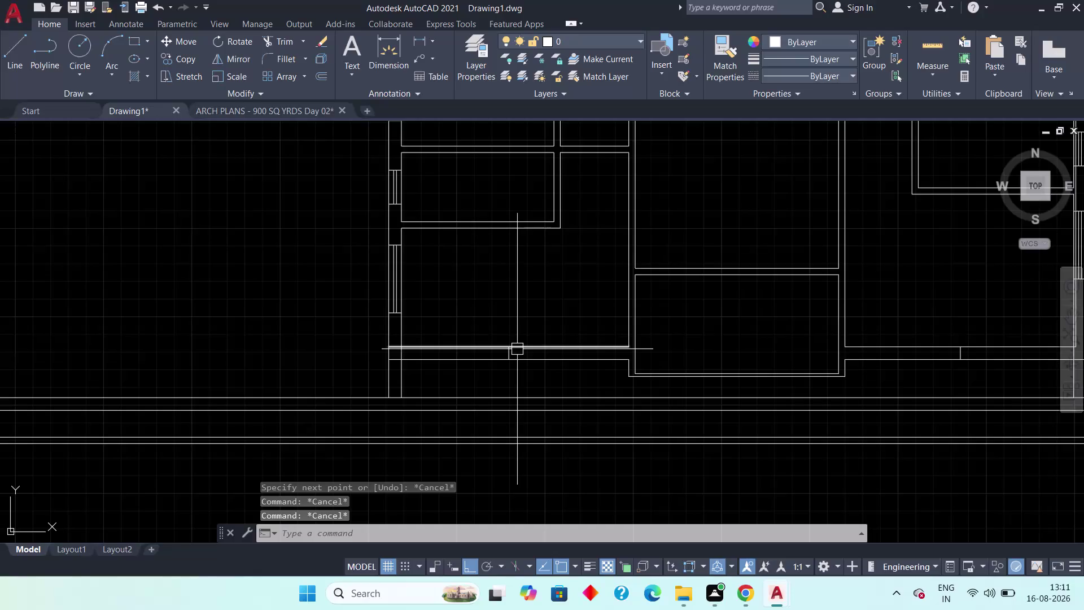
Offset the first door jamb line by 2' to make a parallel jamb.
text(off)
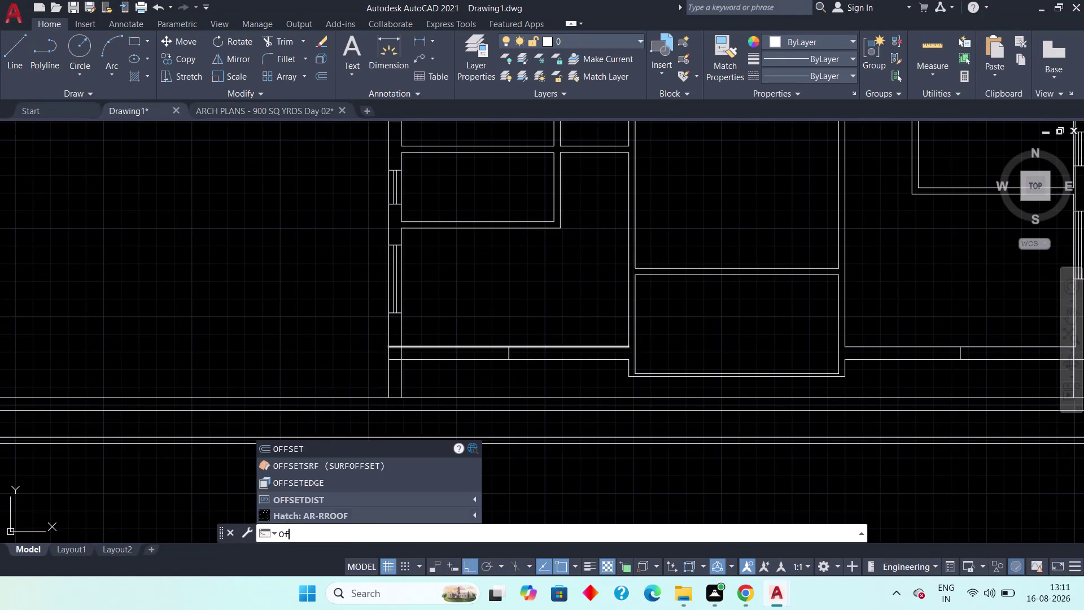
key(space)
text(2')
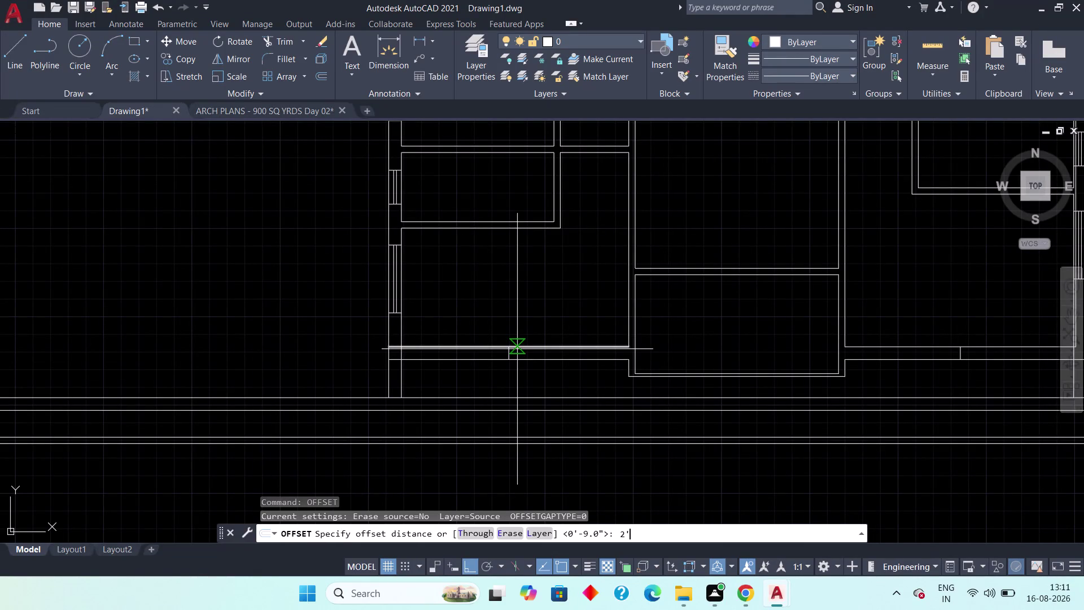
key(space)
scroll(up, 3)
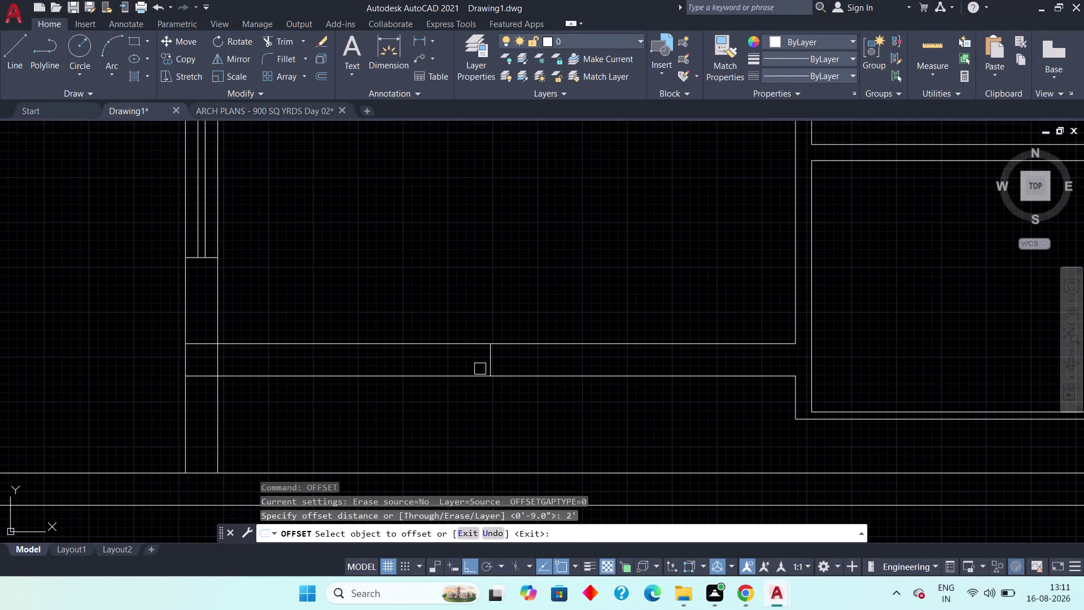
drag(492, 362, 498, 362)
drag(543, 351, 534, 353)
drag(485, 360, 468, 359)
click(435, 360)
scroll(down, 3)
scroll(up, 3)
drag(796, 363, 801, 362)
click(825, 356)
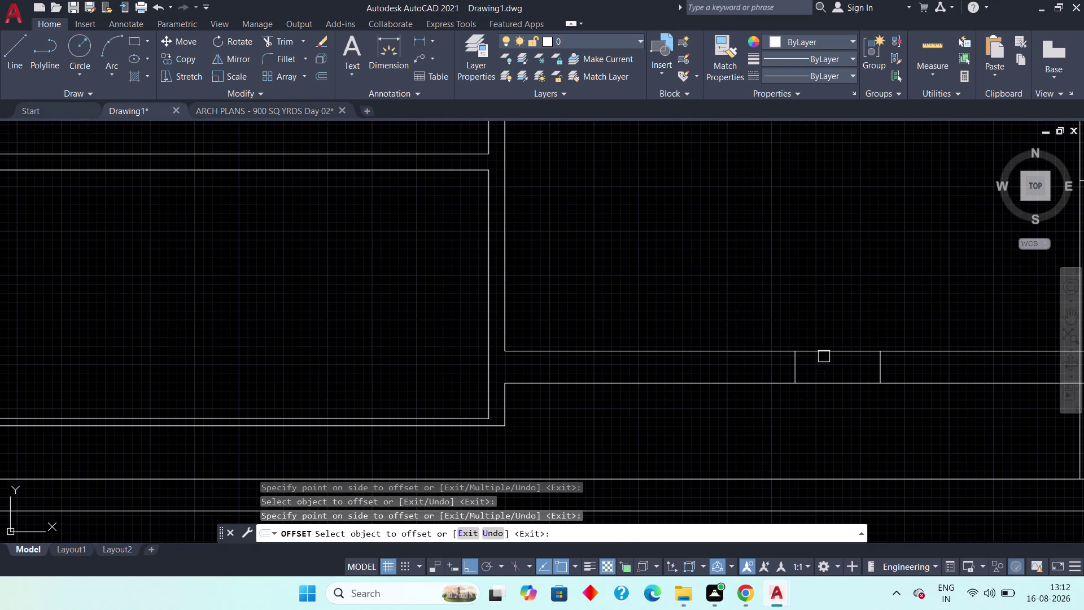
Offset the jamb line at the opening near the upper wall by 2'.
drag(794, 369, 780, 368)
drag(765, 369, 758, 373)
scroll(down, 3)
middle_drag(739, 330, 729, 500)
scroll(down, 3)
scroll(up, 3)
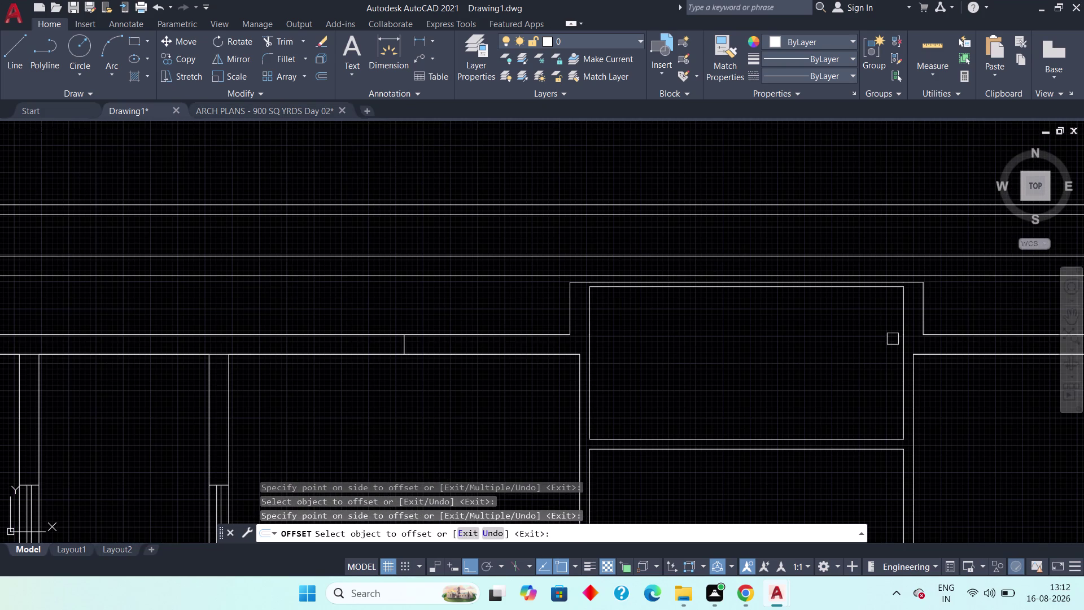
middle_drag(840, 366, 476, 353)
scroll(up, 3)
click(749, 329)
click(772, 328)
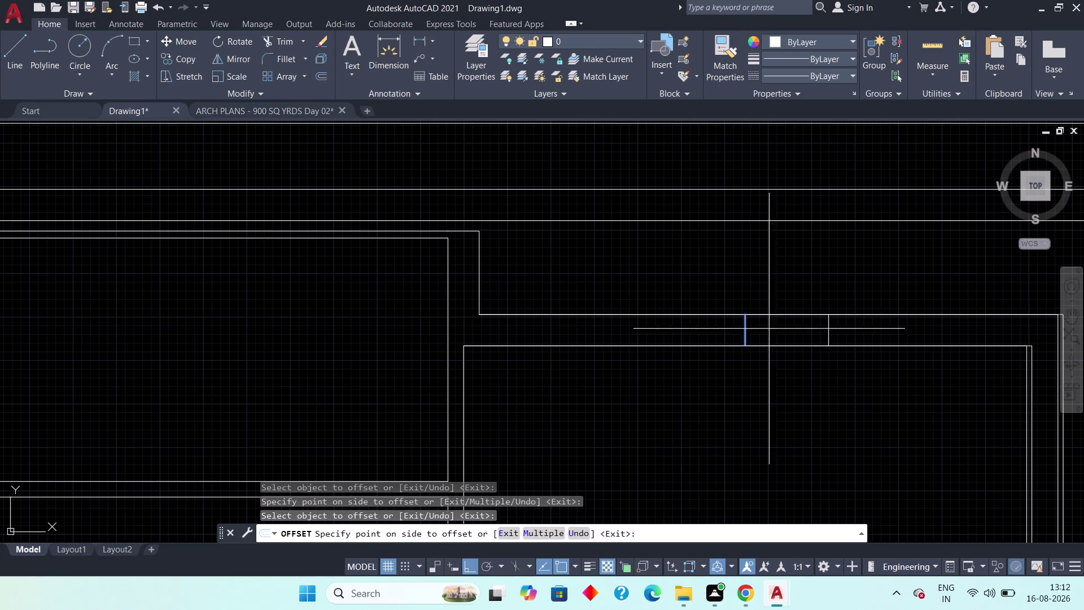
drag(745, 334, 723, 331)
click(697, 335)
Offset the jamb line at the next door opening by 2'.
scroll(down, 3)
middle_drag(481, 348, 613, 366)
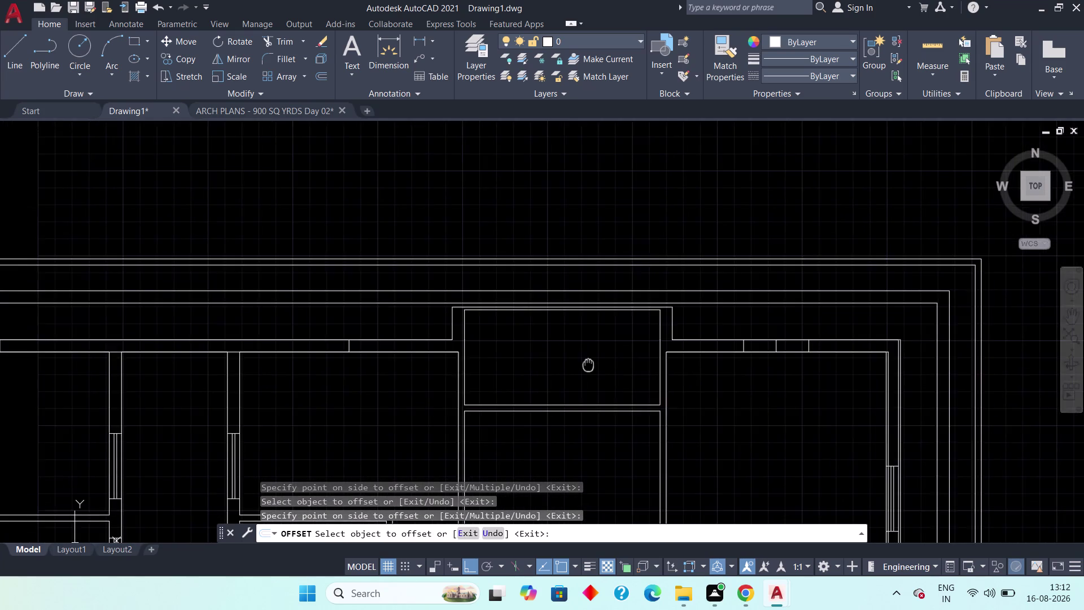
middle_drag(612, 365, 625, 364)
scroll(up, 3)
drag(375, 339, 413, 338)
drag(443, 337, 433, 341)
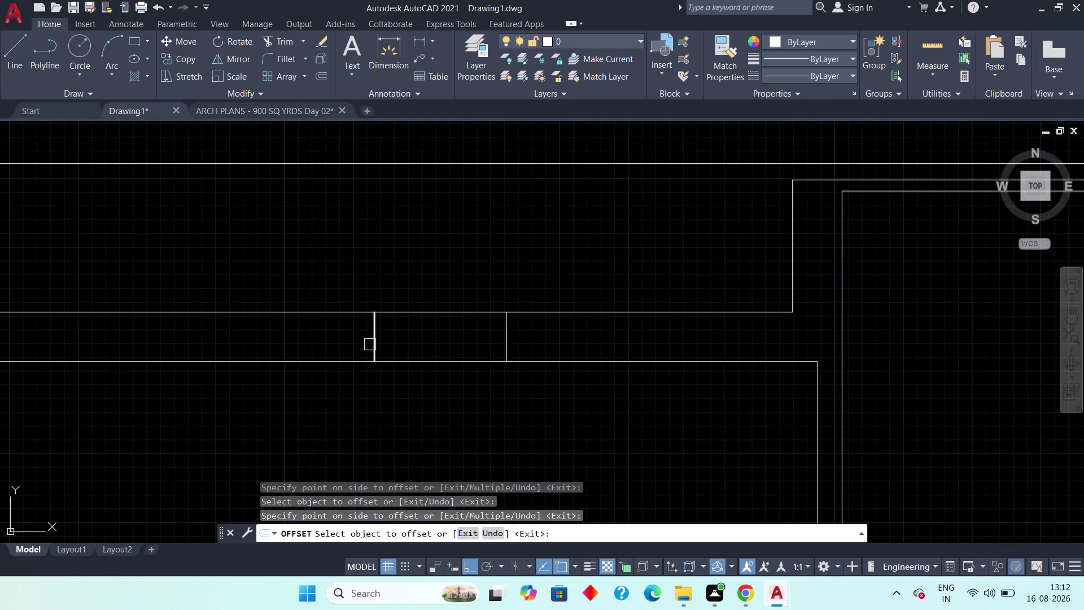
drag(369, 344, 359, 341)
drag(334, 338, 329, 339)
scroll(down, 3)
middle_drag(272, 377, 784, 386)
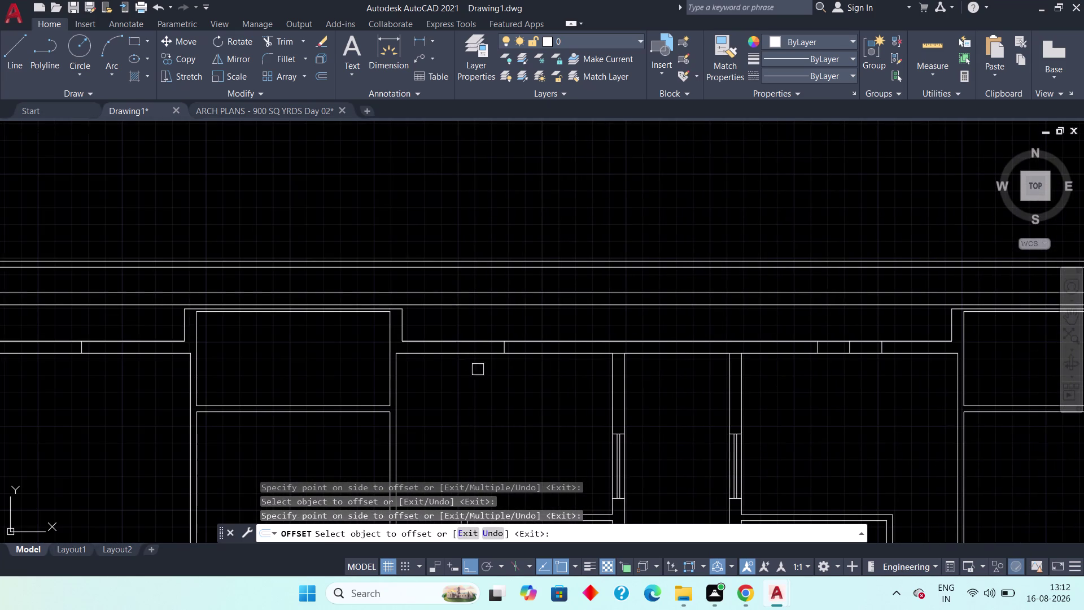
scroll(up, 3)
drag(497, 334, 513, 334)
click(549, 334)
click(495, 340)
drag(468, 338, 462, 341)
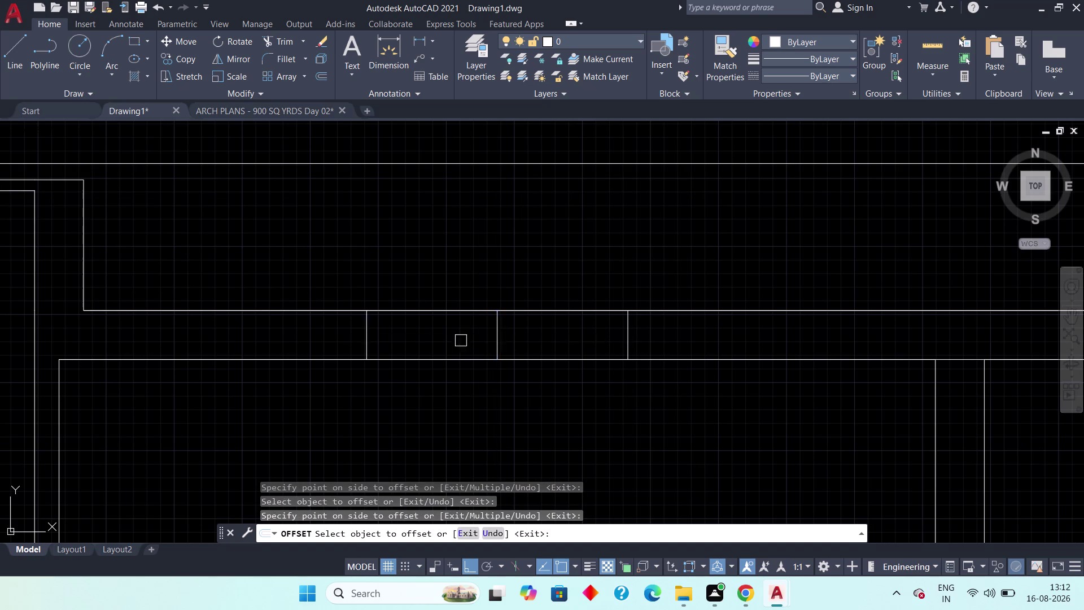
Offset the last opening's jamb line 2' to its right and end the command.
scroll(down, 3)
middle_drag(410, 392, 683, 401)
scroll(up, 3)
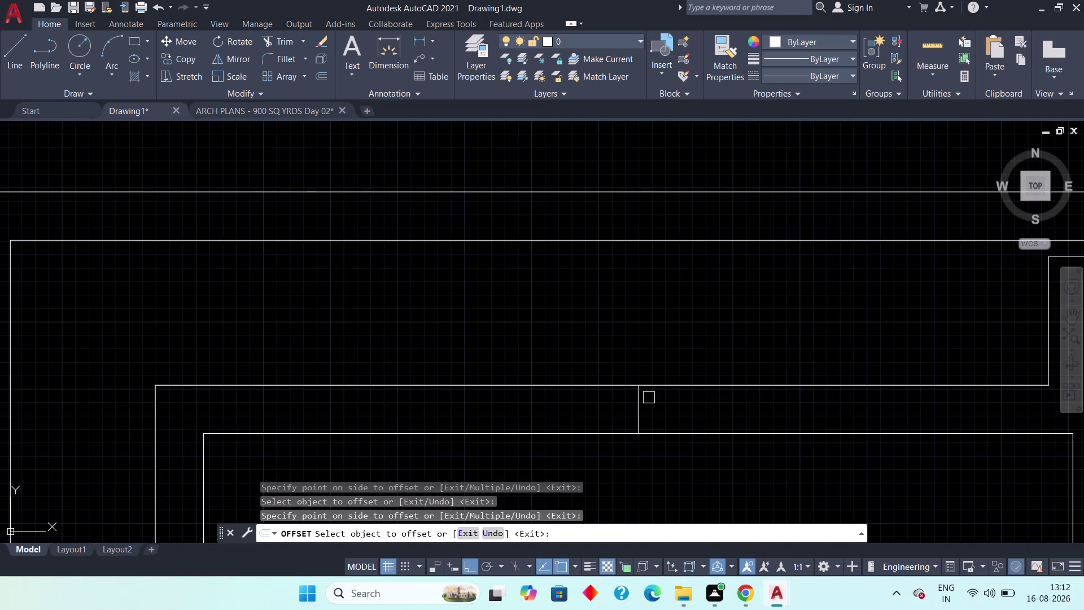
drag(644, 410, 654, 409)
click(715, 409)
click(623, 415)
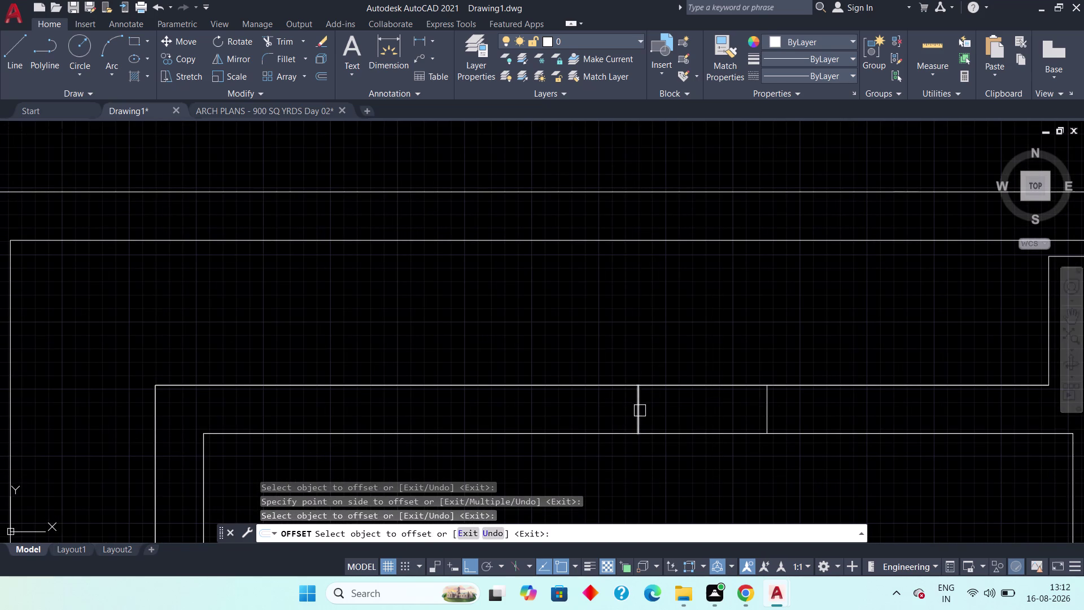
click(640, 411)
click(592, 409)
key(Escape)
Erase the stray jamb lines at the first two door openings.
key(Escape)
click(636, 411)
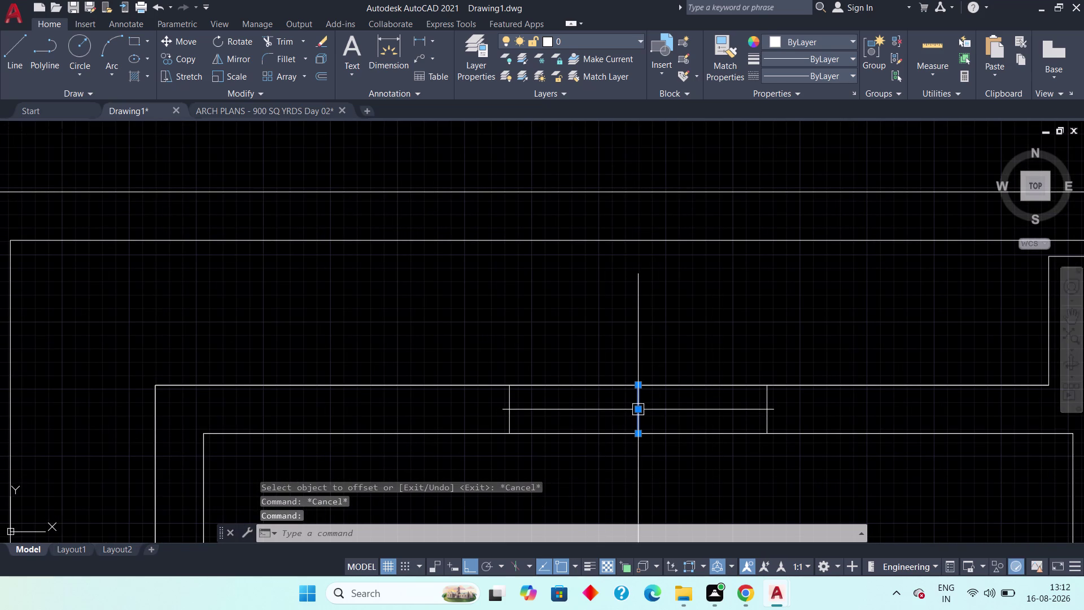
key(Delete)
scroll(down, 3)
middle_drag(737, 442, 459, 399)
scroll(up, 3)
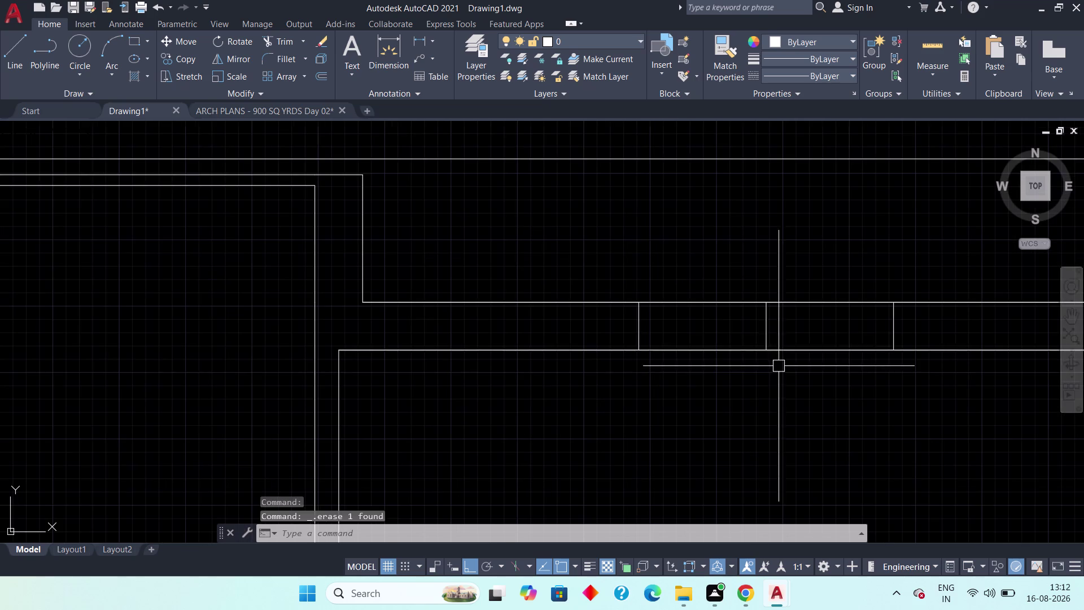
click(765, 333)
key(Delete)
Erase the extra jamb lines at the next two openings.
scroll(down, 3)
middle_drag(793, 382, 369, 333)
scroll(up, 3)
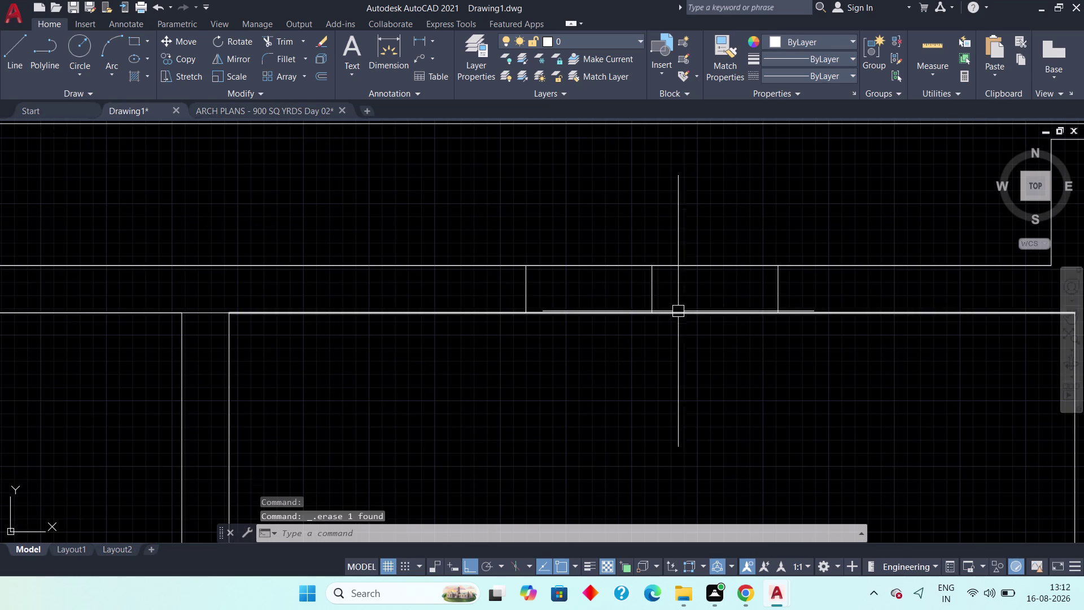
click(655, 295)
key(Delete)
scroll(down, 3)
middle_drag(722, 362, 313, 289)
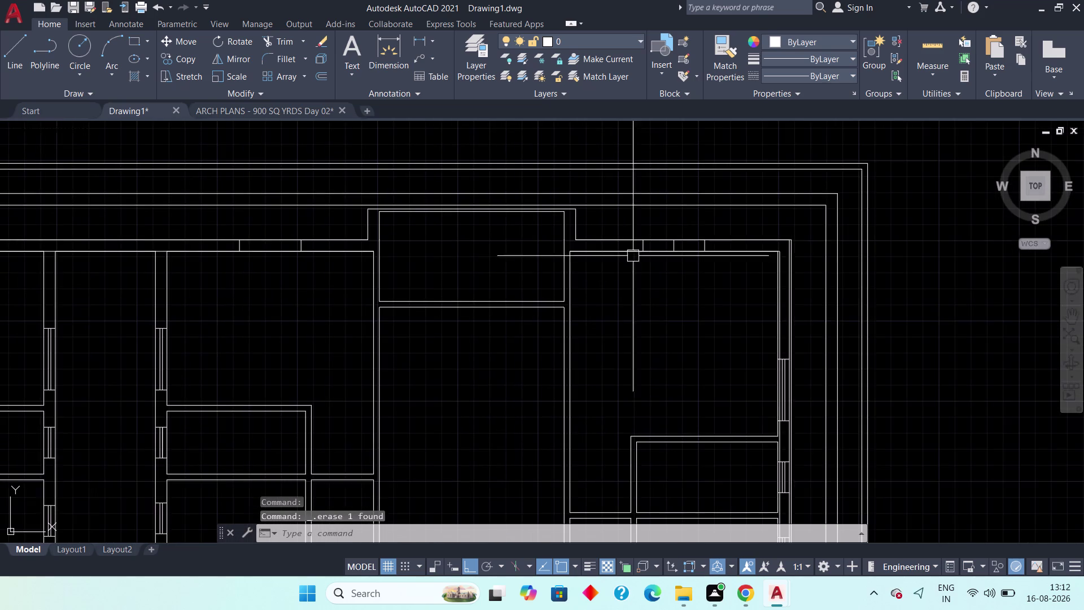
scroll(up, 3)
click(650, 277)
key(Delete)
Erase the extra jamb line at the lower door opening.
scroll(down, 3)
middle_drag(687, 323, 573, 151)
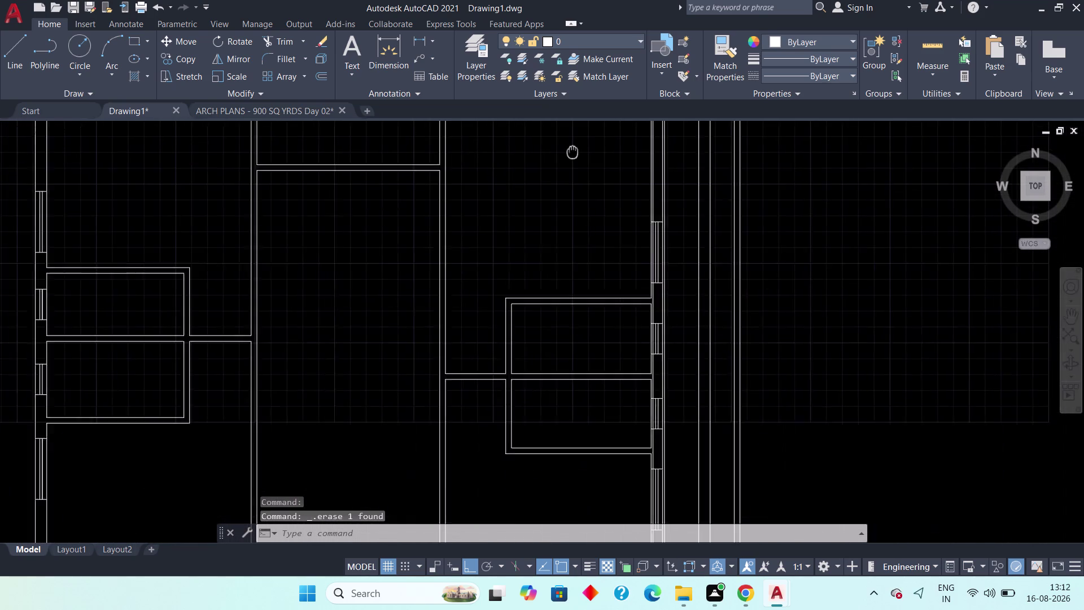
middle_drag(573, 151, 564, 117)
scroll(down, 3)
middle_drag(607, 347, 582, 179)
middle_drag(590, 401, 594, 154)
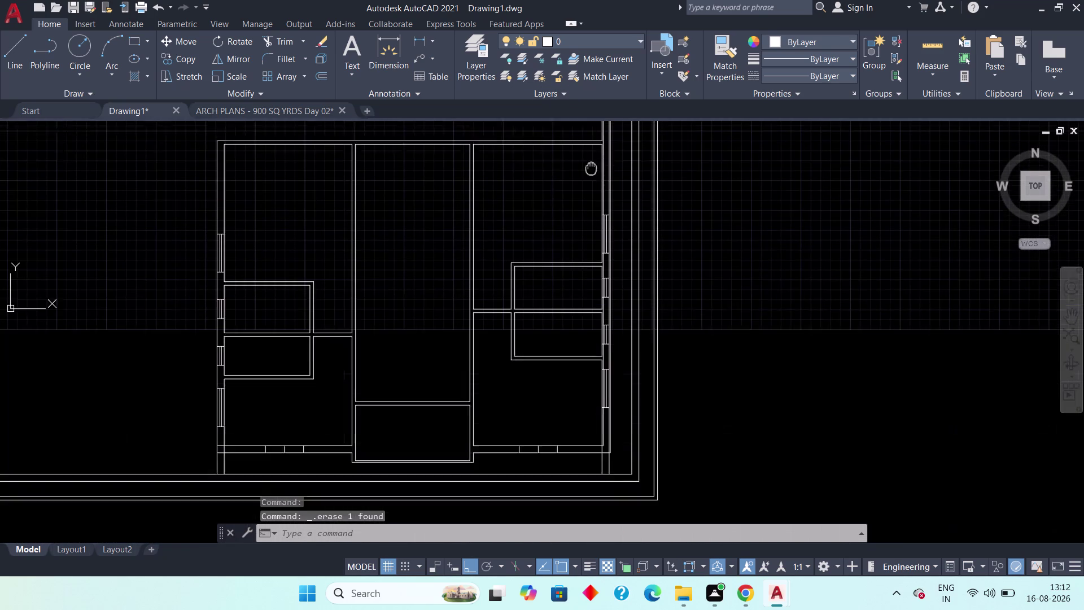
middle_drag(593, 155, 592, 134)
scroll(up, 3)
middle_drag(543, 376, 545, 295)
scroll(up, 3)
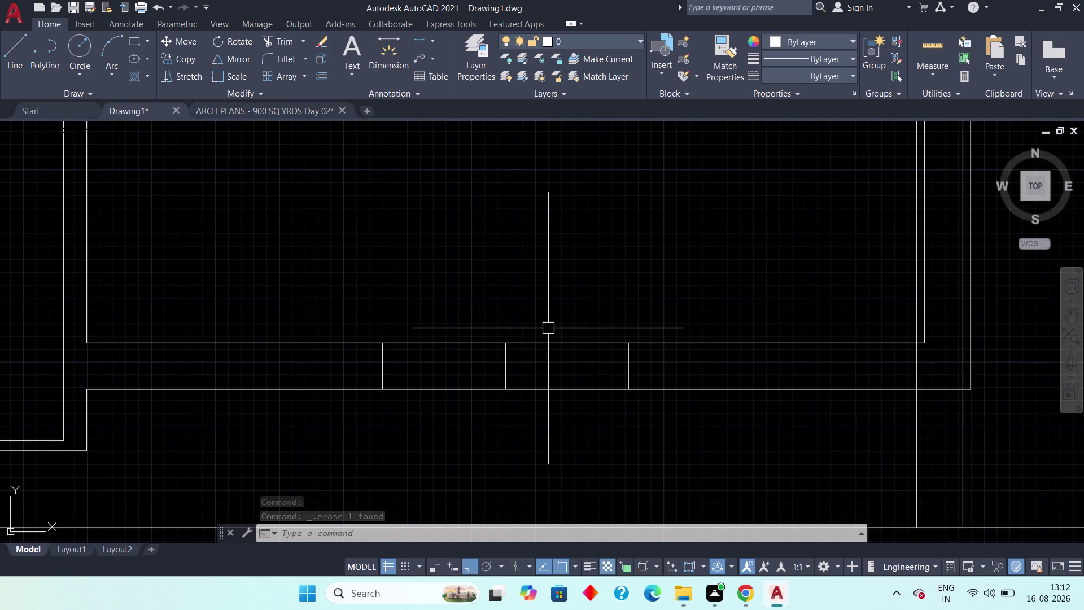
click(503, 379)
key(Delete)
Erase the extra jamb line on the lower wall, then view the whole floor plan.
scroll(down, 3)
middle_drag(479, 343, 791, 331)
scroll(up, 3)
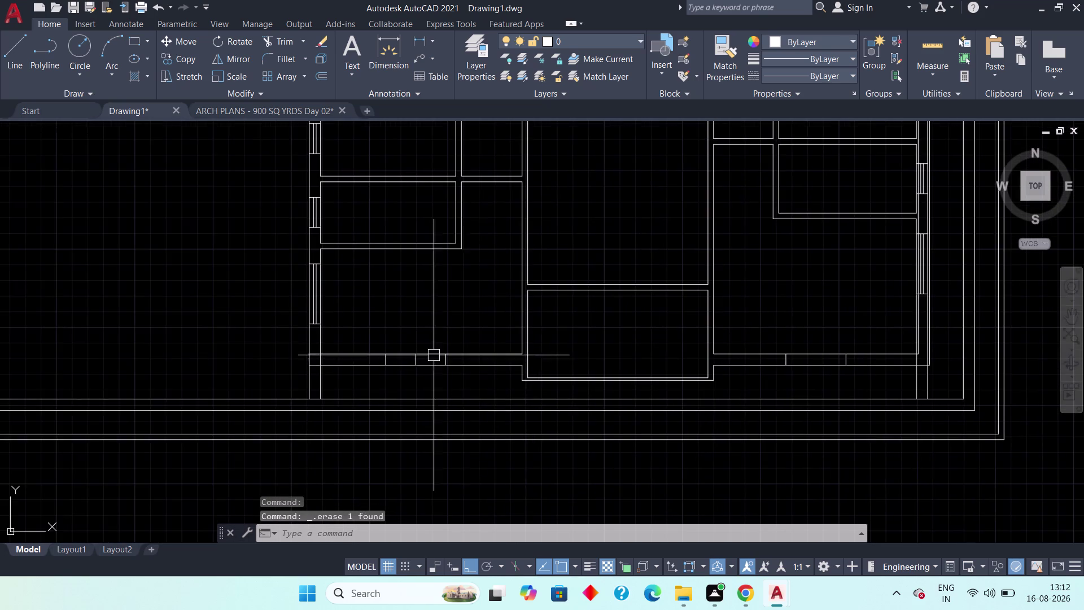
scroll(up, 3)
click(385, 381)
key(Delete)
scroll(down, 3)
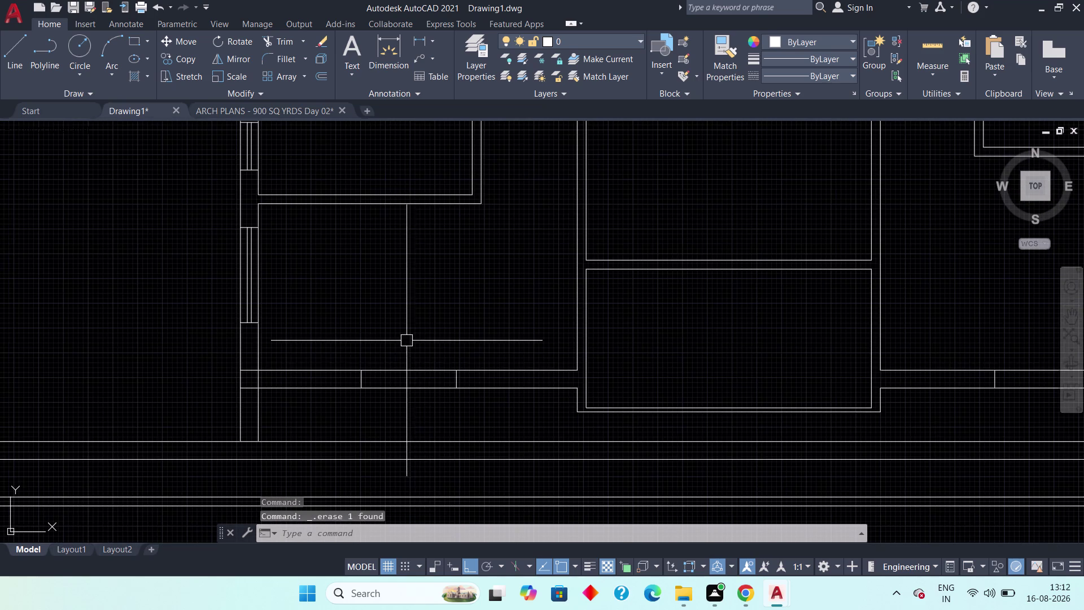
middle_drag(417, 344, 510, 348)
scroll(down, 3)
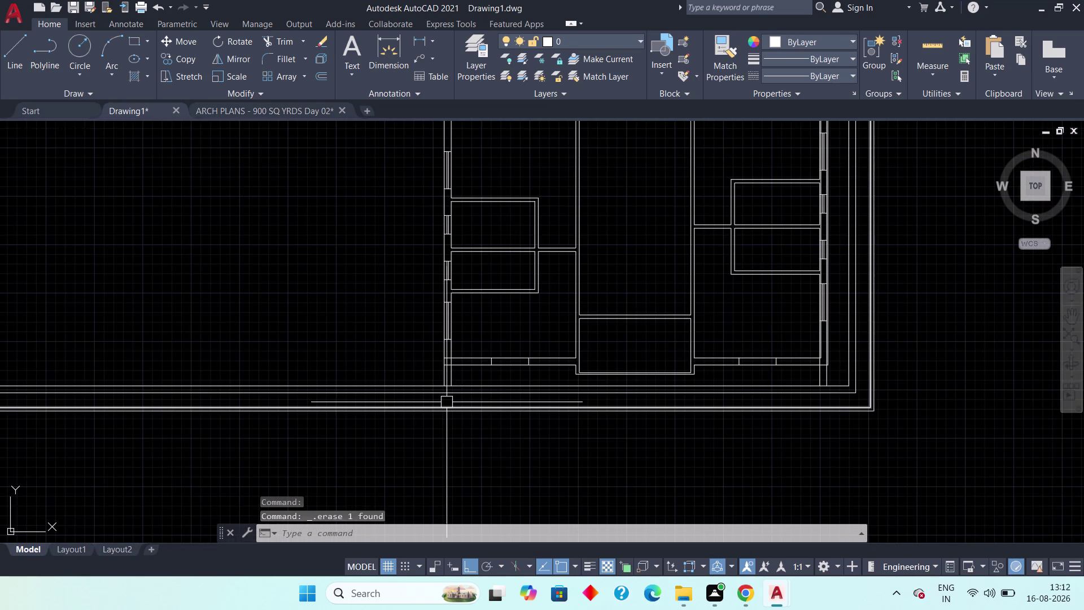
scroll(down, 3)
middle_drag(475, 314, 467, 432)
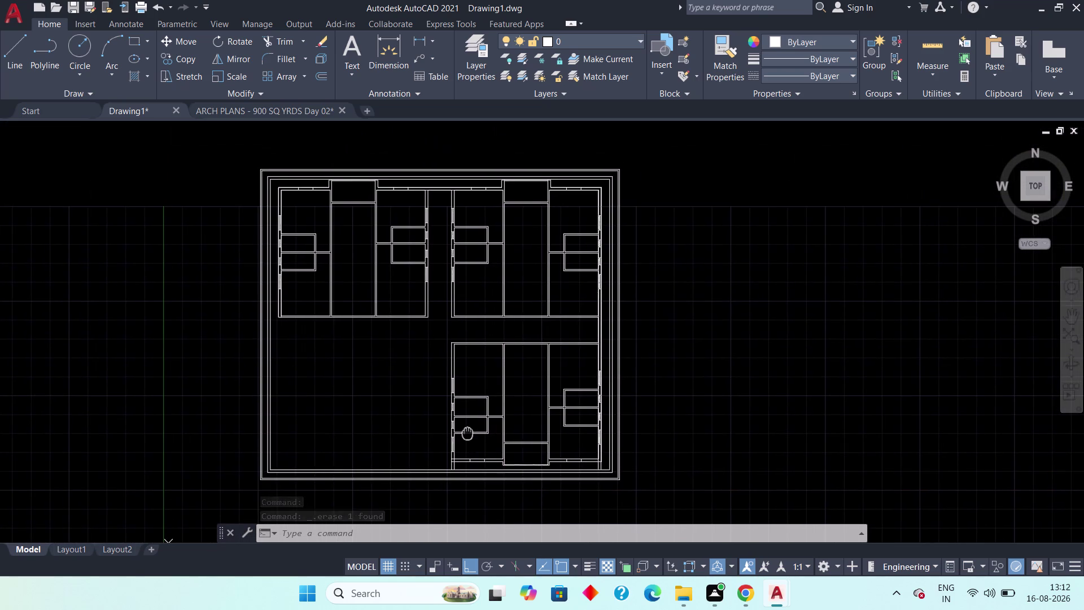
middle_drag(467, 432, 465, 432)
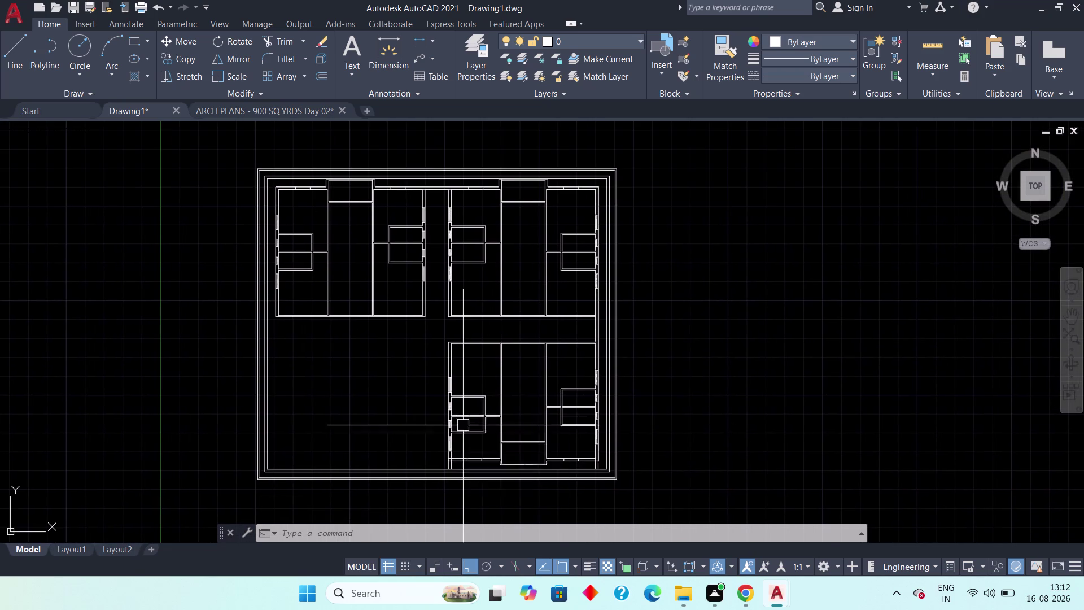
scroll(up, 3)
scroll(up, 3)
click(501, 475)
middle_drag(503, 465, 502, 450)
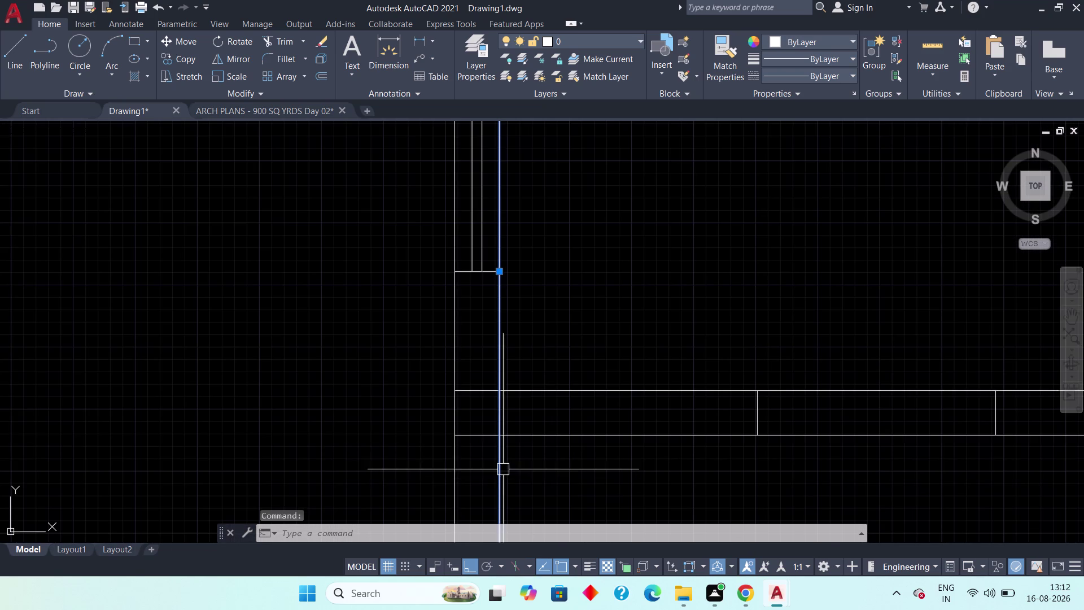
middle_drag(503, 450, 478, 322)
click(473, 429)
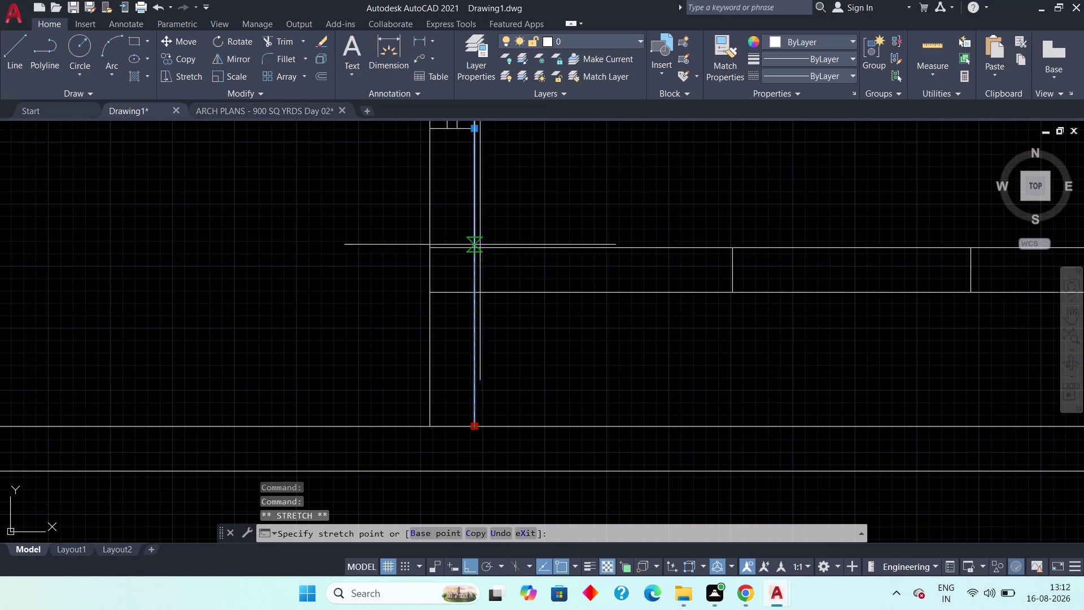
click(478, 241)
click(433, 356)
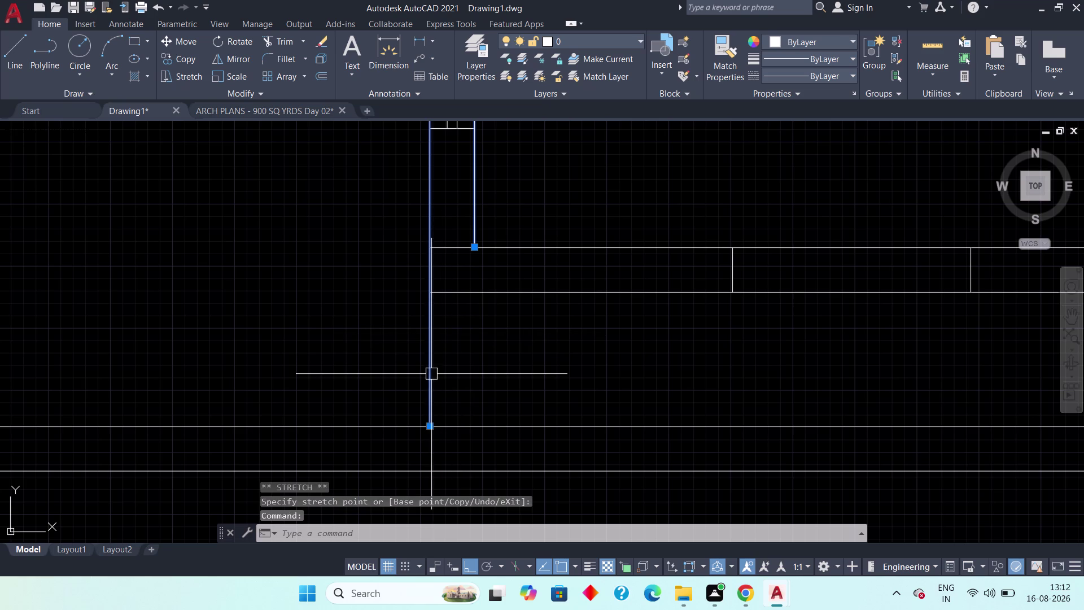
click(431, 427)
click(434, 290)
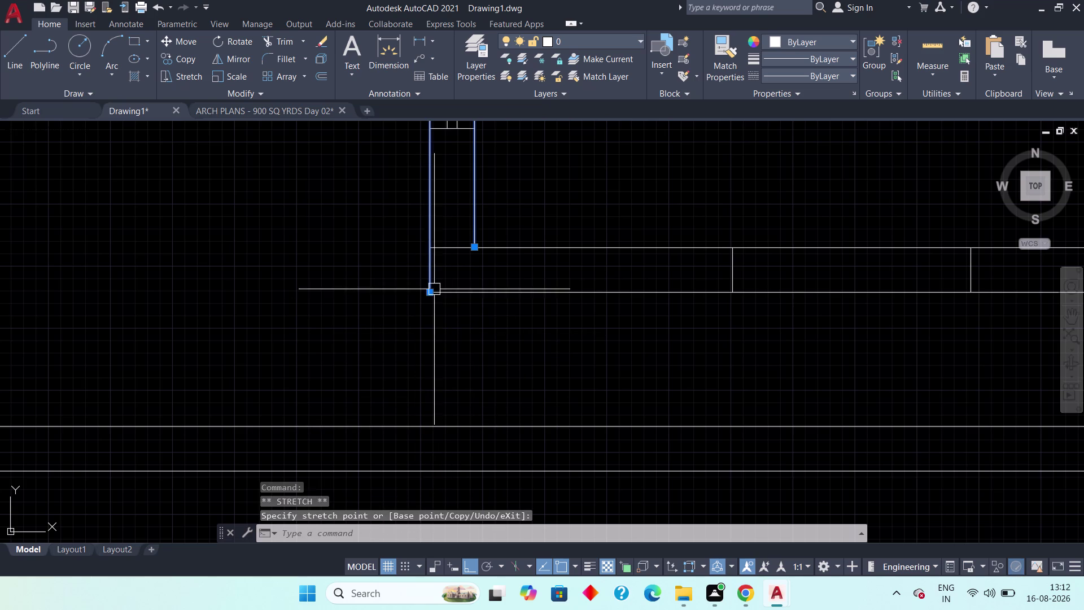
scroll(down, 3)
middle_drag(524, 326, 396, 320)
key(Escape)
scroll(down, 3)
key(Escape)
middle_drag(477, 317, 446, 315)
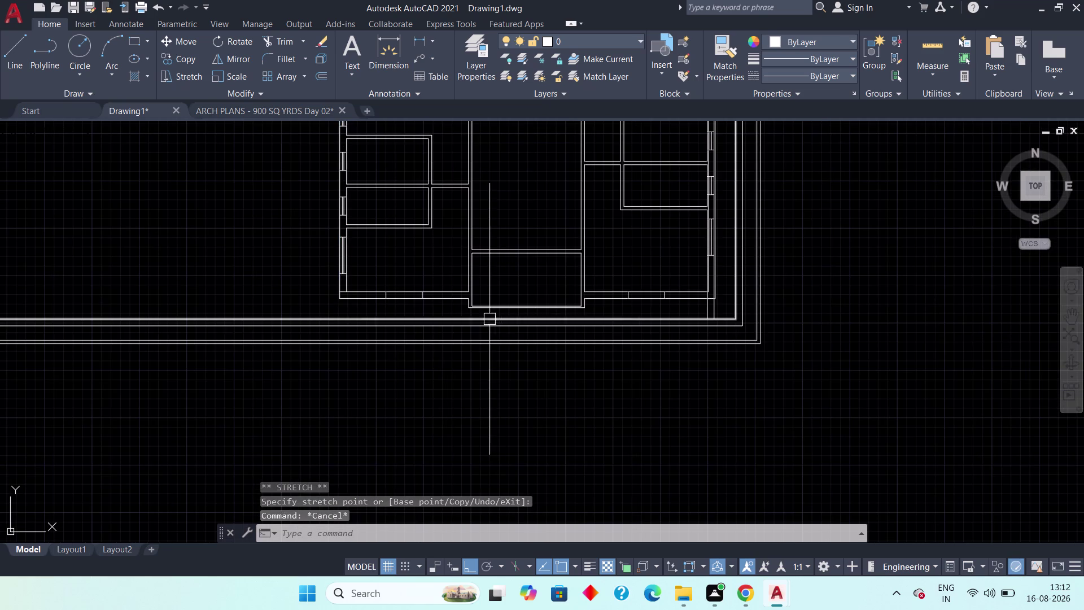
middle_drag(446, 316, 258, 287)
scroll(up, 3)
middle_drag(546, 297, 409, 304)
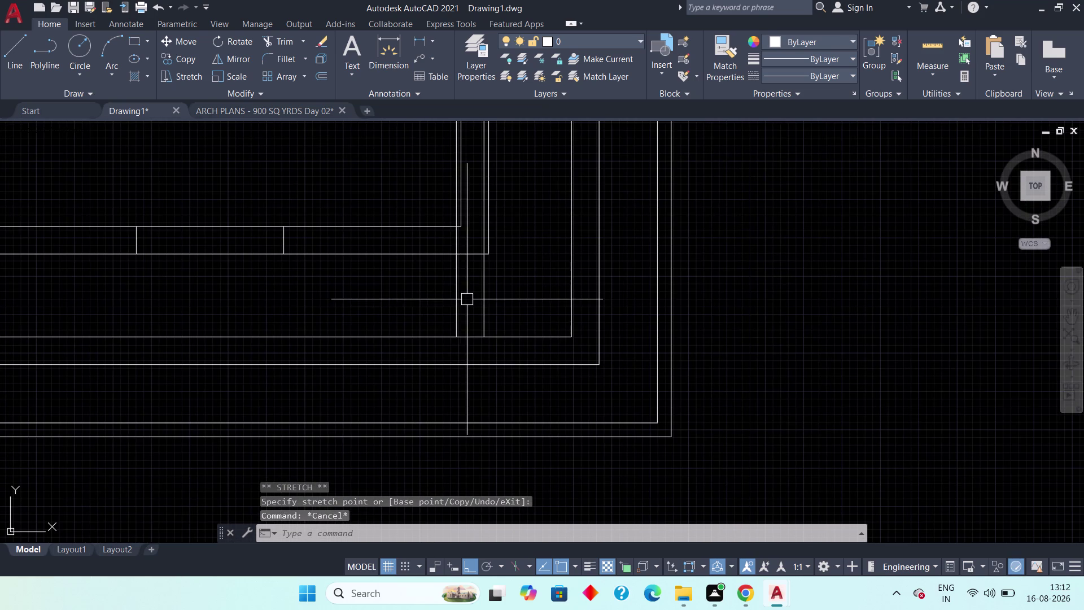
click(455, 302)
drag(456, 336, 453, 324)
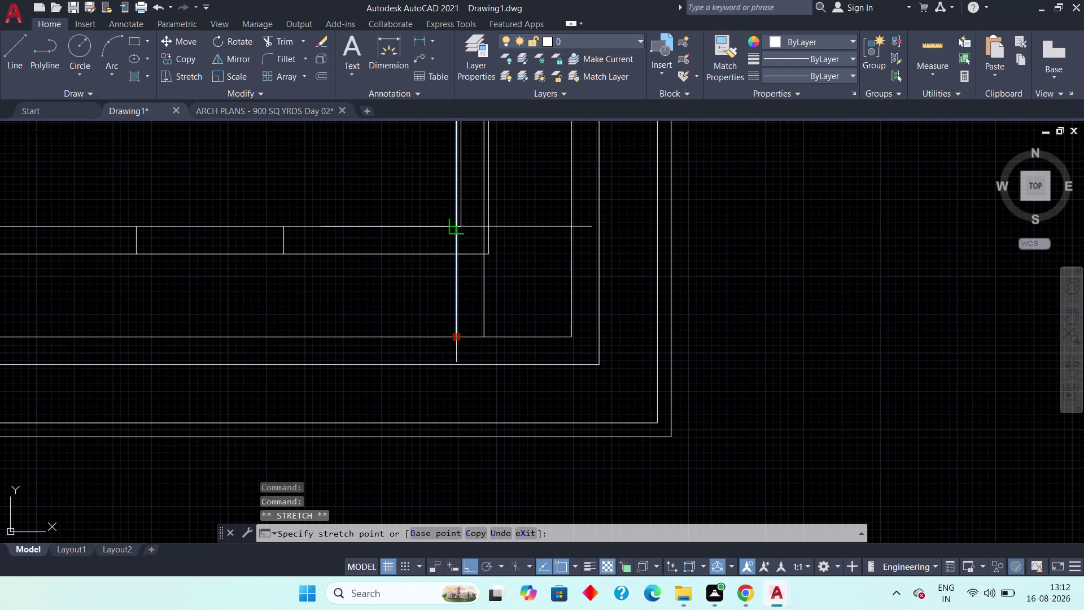
click(458, 230)
key(Escape)
middle_drag(372, 206, 337, 413)
scroll(down, 3)
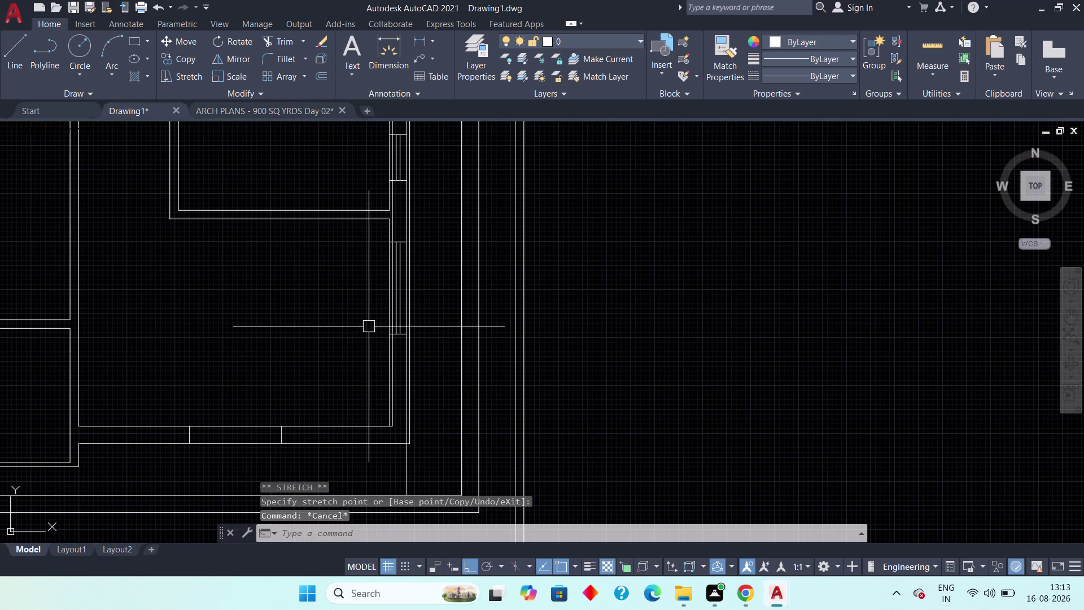
scroll(up, 3)
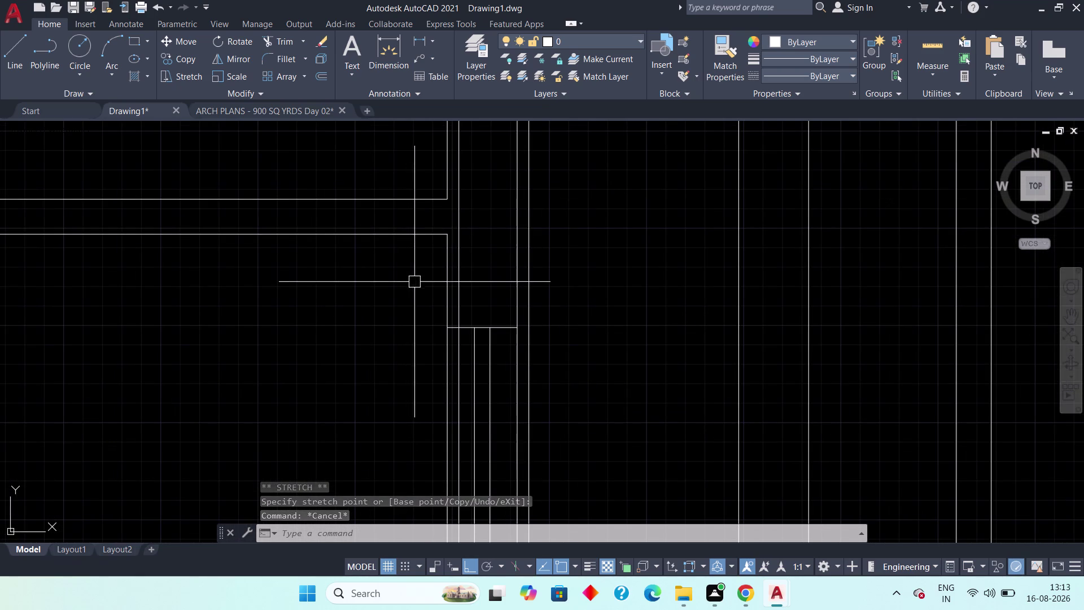
scroll(down, 3)
middle_drag(419, 321, 330, 448)
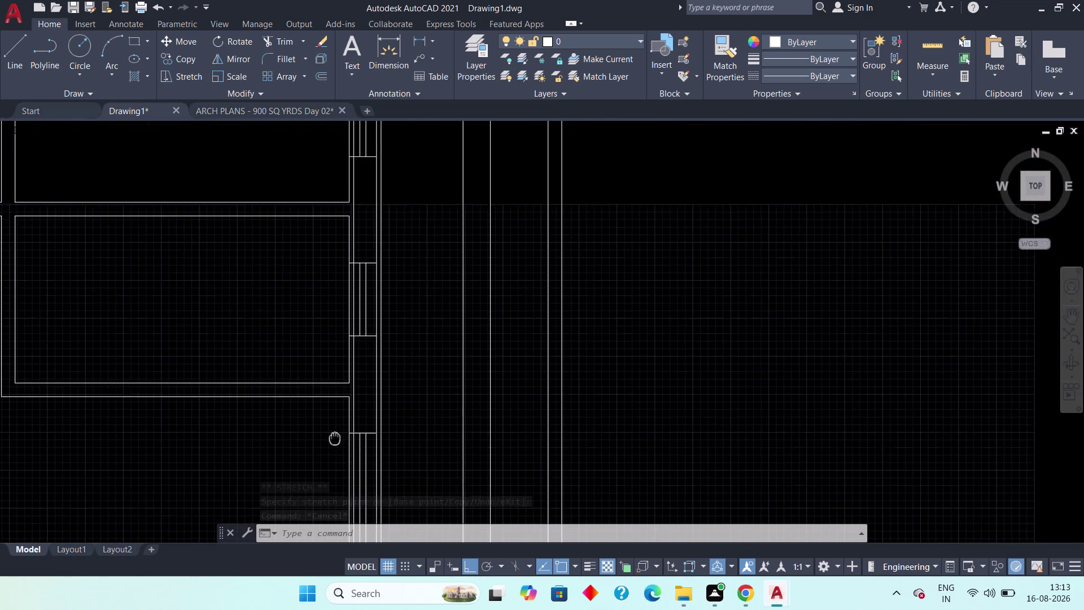
middle_drag(330, 448, 314, 466)
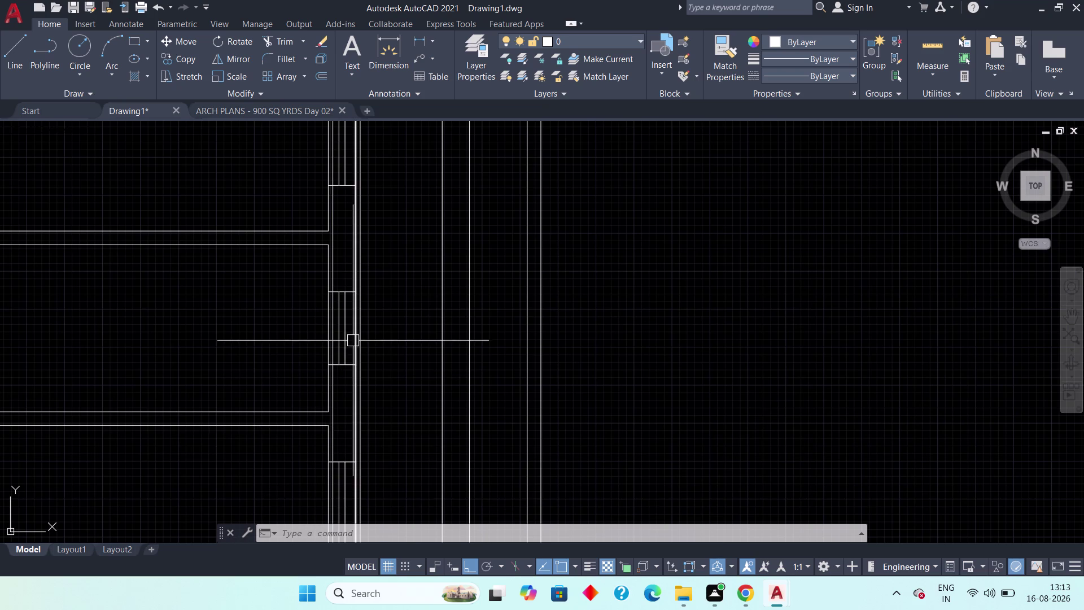
middle_drag(333, 428, 328, 262)
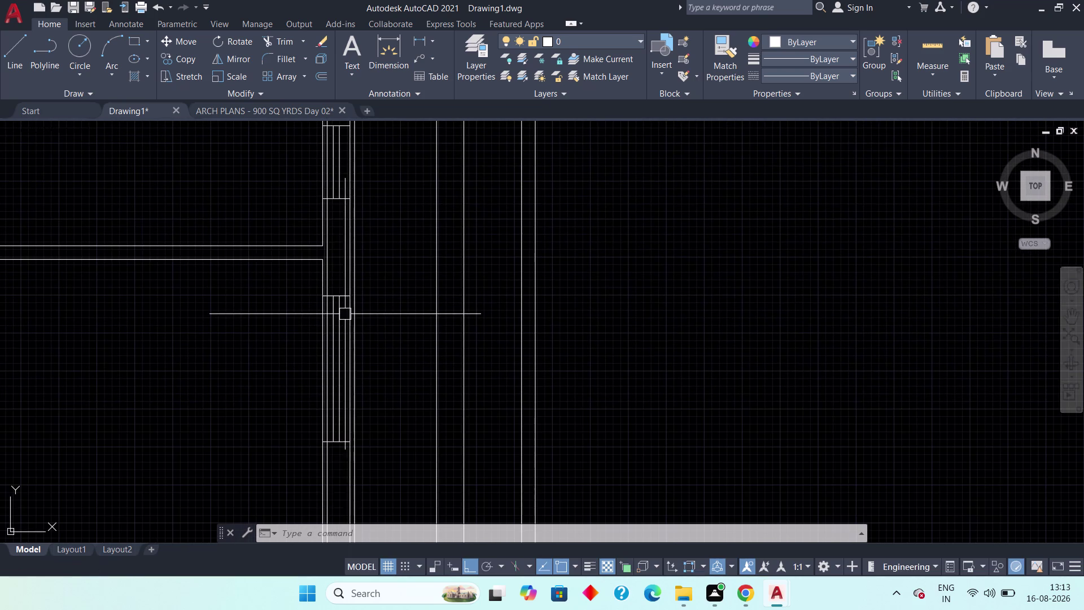
scroll(up, 3)
middle_drag(340, 367, 331, 218)
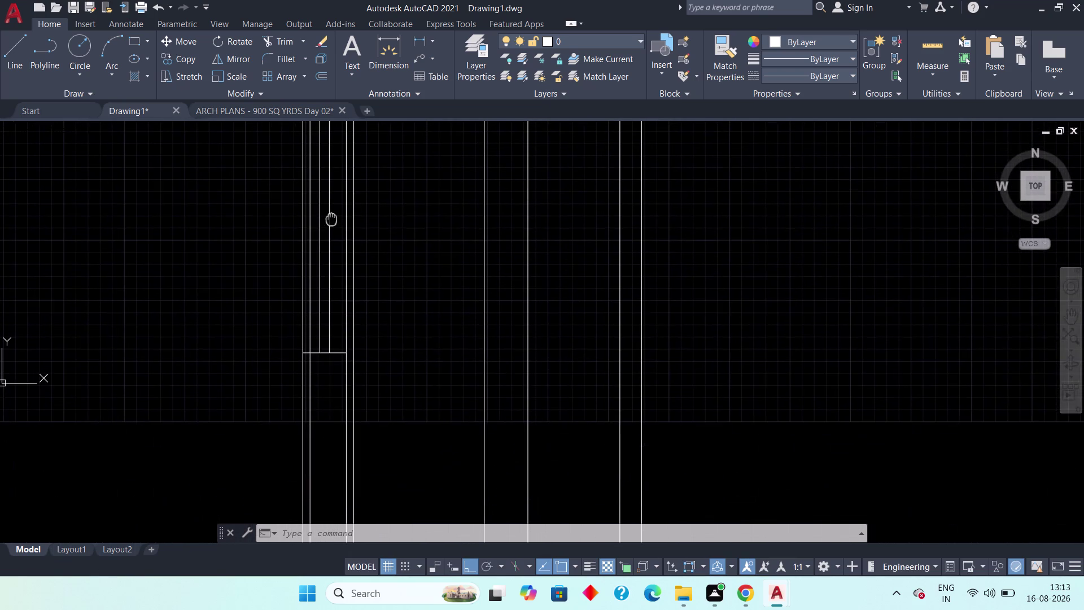
middle_drag(331, 218, 330, 250)
scroll(down, 3)
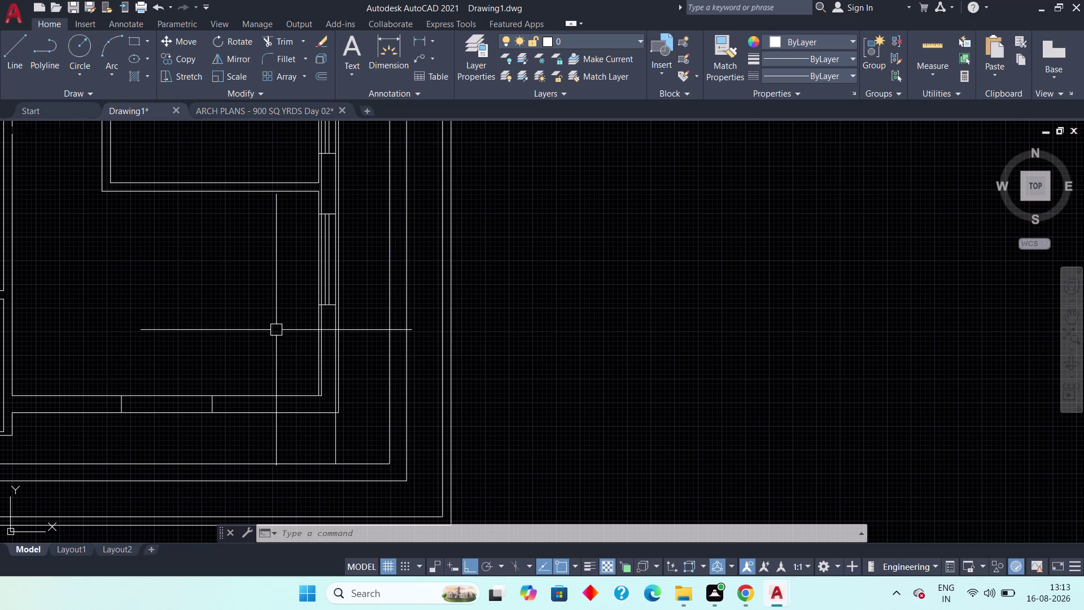
middle_drag(287, 323, 288, 345)
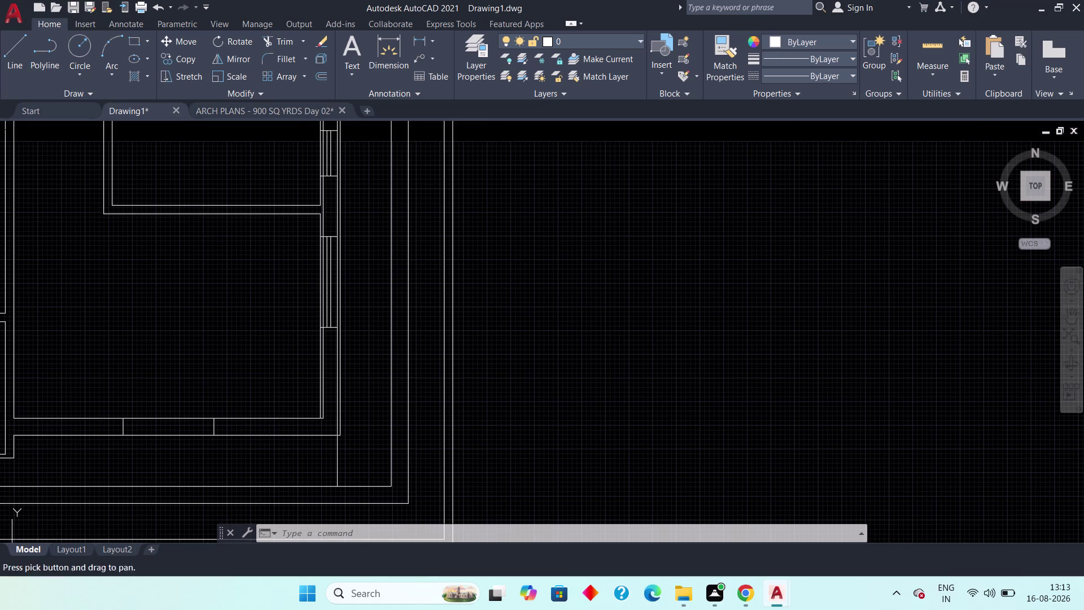
click(343, 453)
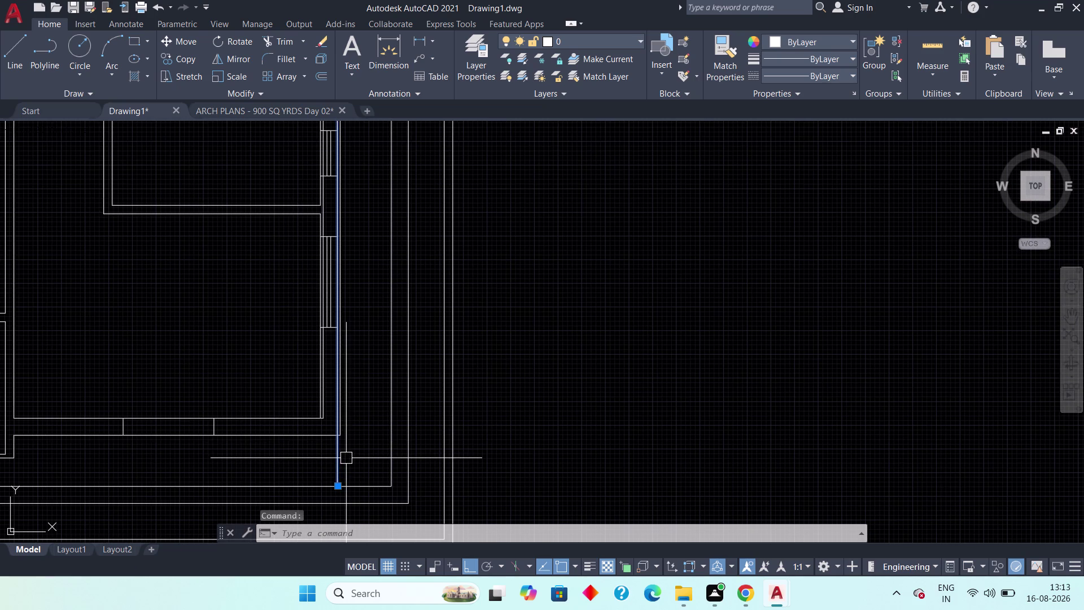
Erase the picked stray line and check the corner and outer walls.
key(Delete)
middle_drag(267, 376, 235, 396)
scroll(down, 3)
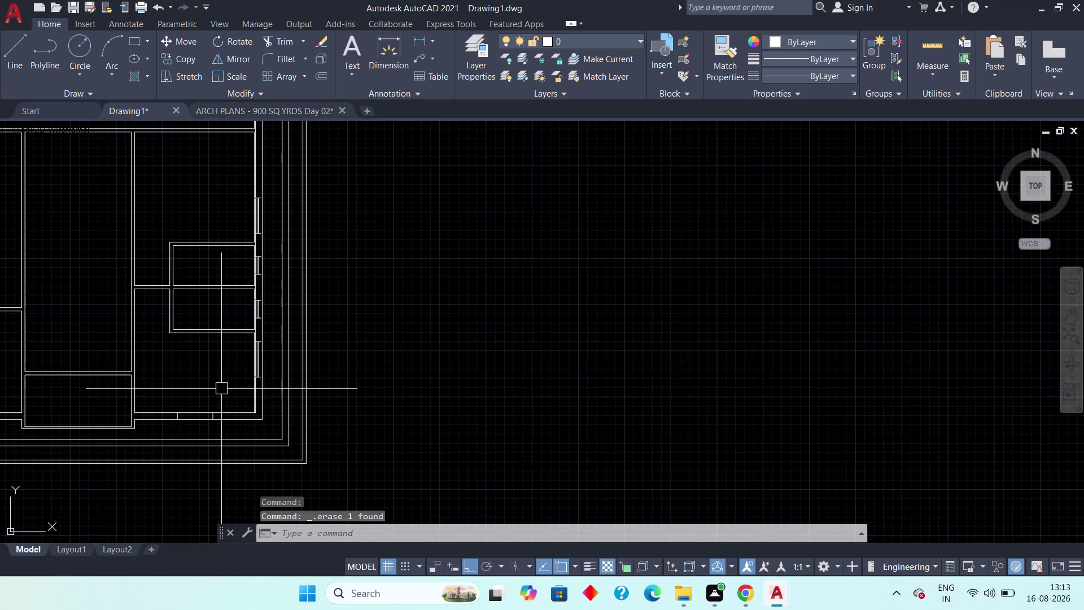
middle_drag(221, 387, 162, 403)
scroll(up, 3)
middle_drag(184, 177, 152, 320)
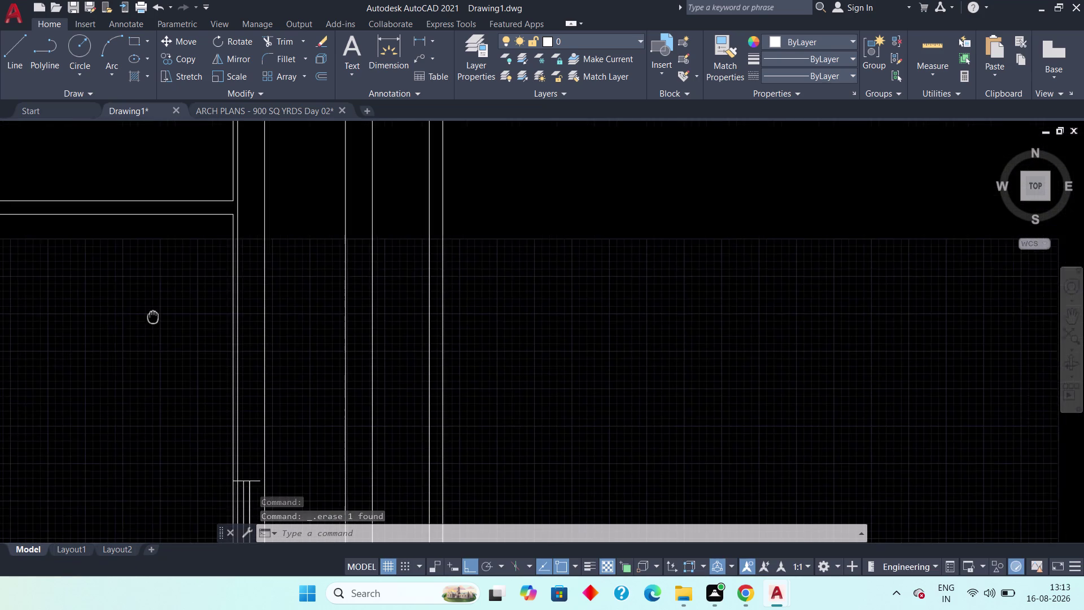
middle_drag(152, 320, 150, 324)
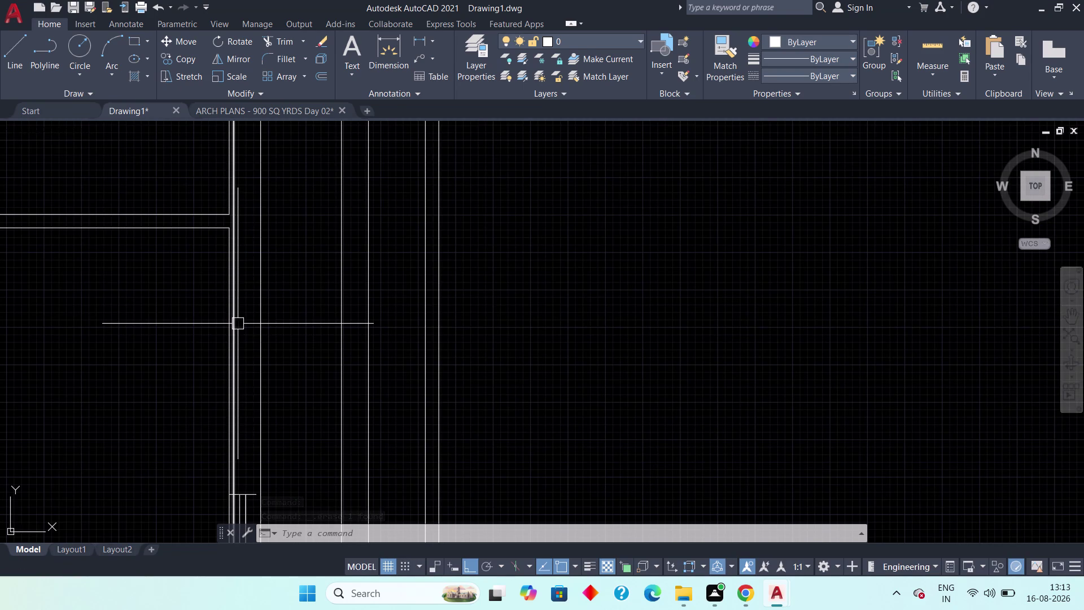
Erase the stray vertical line at the wall pair and inspect nearby rooms.
click(238, 324)
key(Delete)
scroll(down, 3)
middle_drag(202, 335, 194, 356)
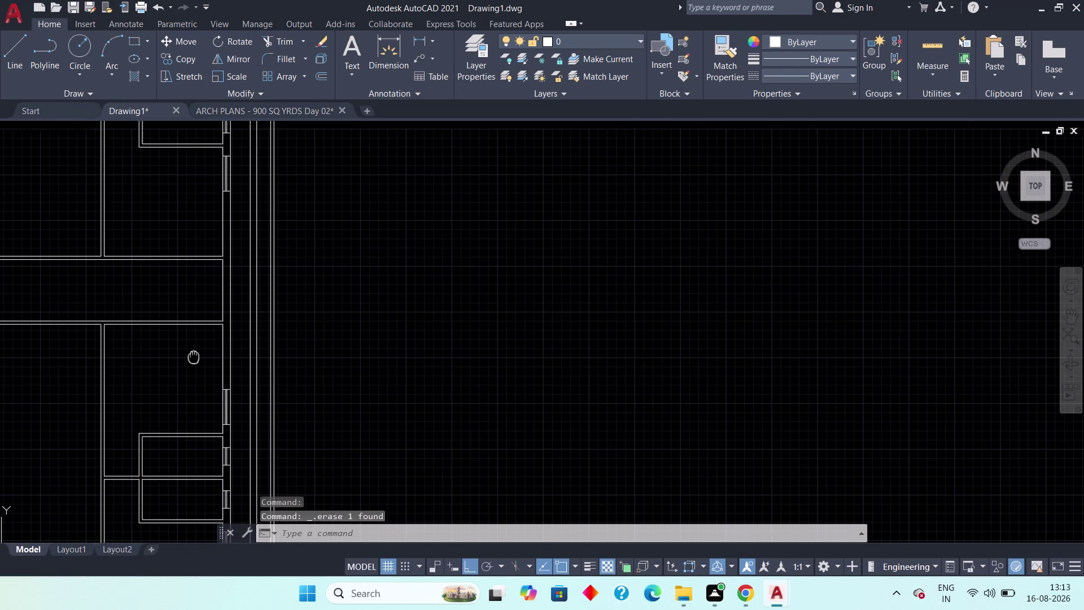
middle_drag(193, 355, 188, 341)
middle_drag(178, 380, 171, 191)
scroll(up, 3)
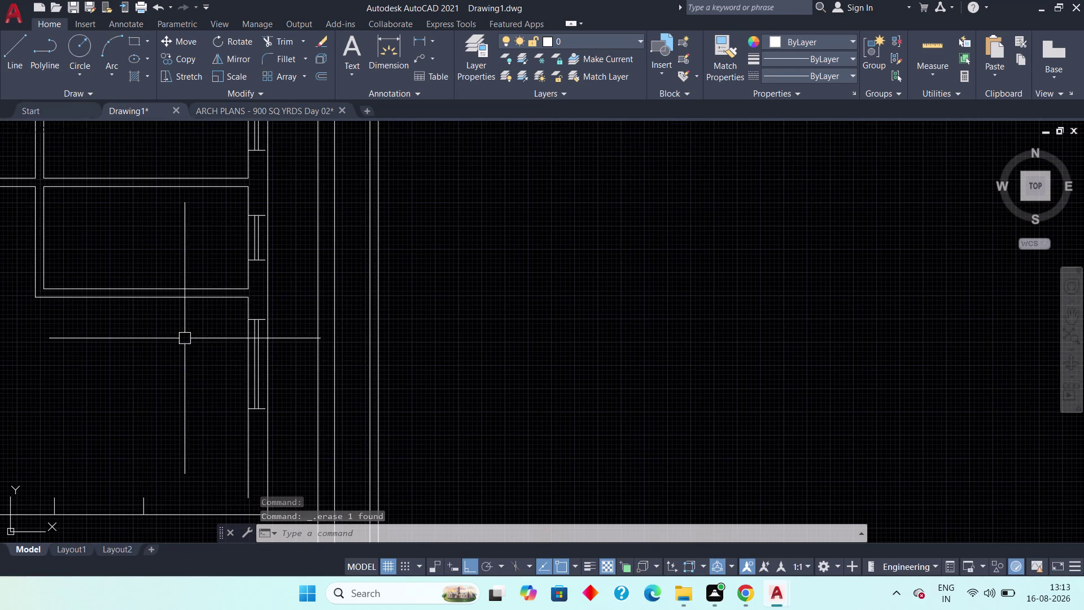
middle_drag(205, 362, 213, 260)
scroll(down, 3)
middle_drag(201, 320, 311, 296)
Begin a line from the bottom wall corner along the wall, then cancel it.
click(21, 57)
scroll(up, 3)
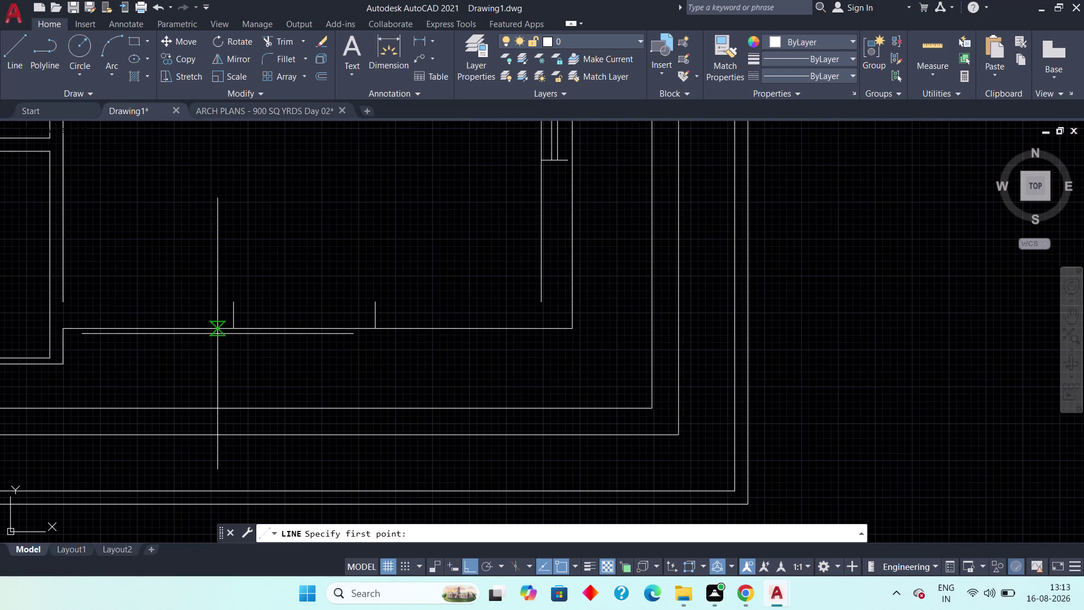
click(59, 303)
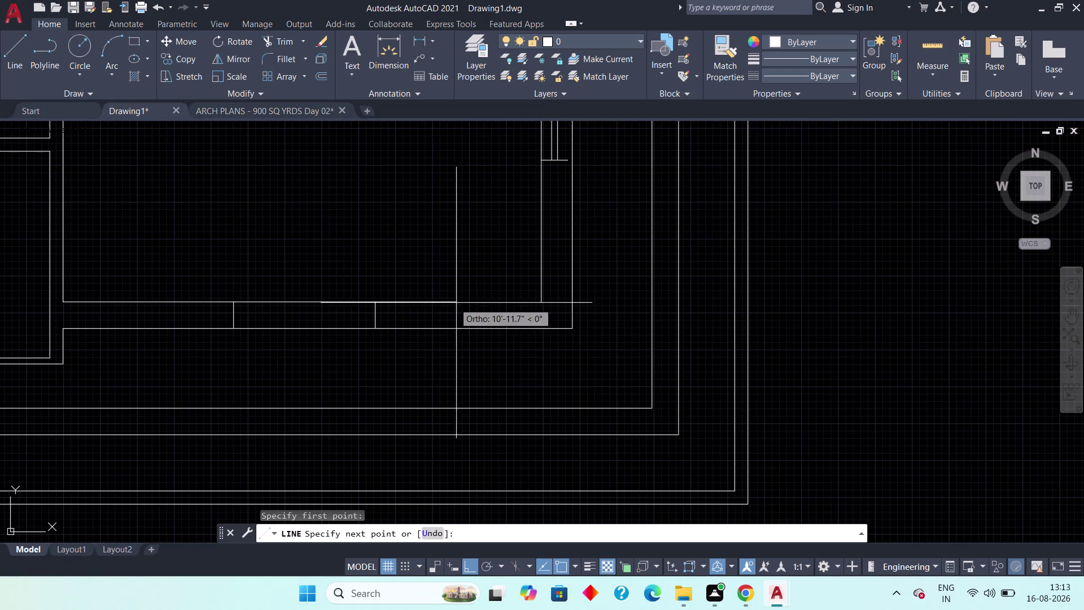
click(547, 302)
scroll(down, 3)
key(Escape)
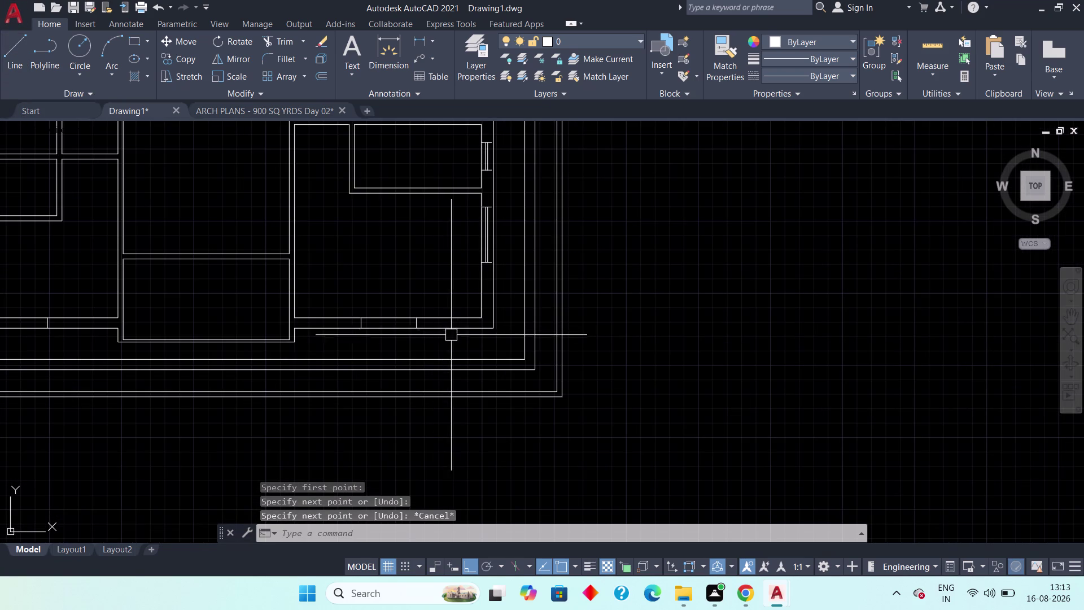
Pan across the lower rooms to review the bottom wall openings.
middle_drag(523, 332, 407, 348)
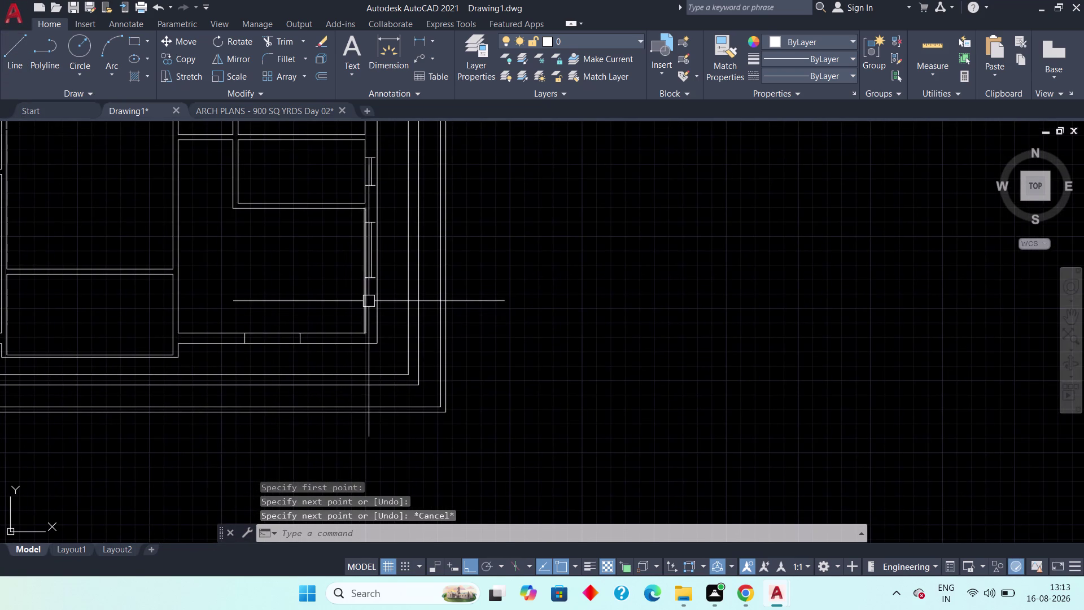
middle_drag(372, 310, 447, 323)
scroll(down, 3)
key(Escape)
scroll(up, 3)
middle_drag(280, 340, 338, 340)
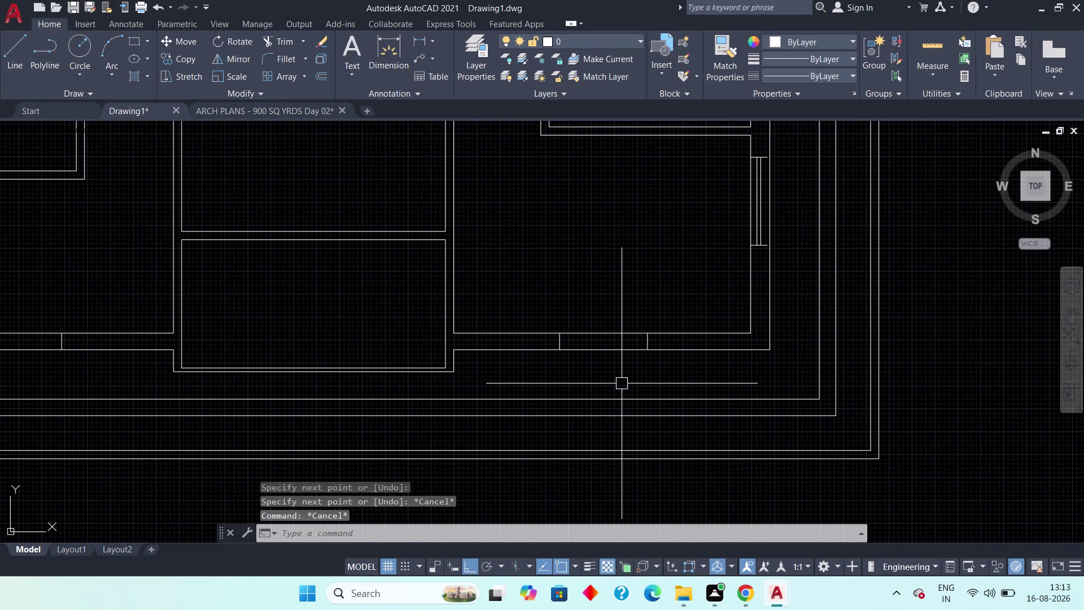
scroll(down, 3)
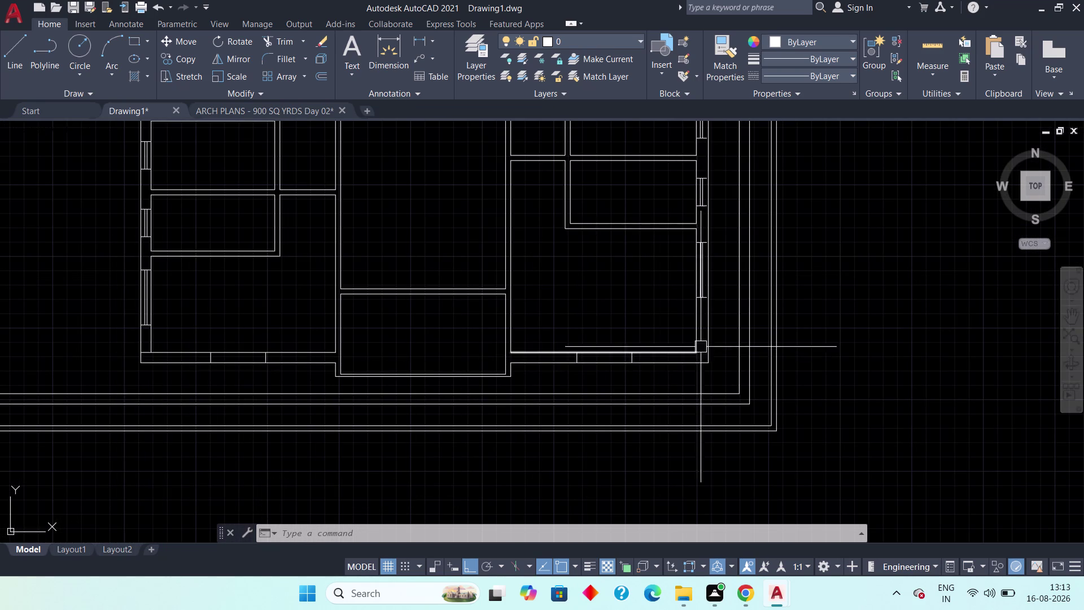
scroll(up, 3)
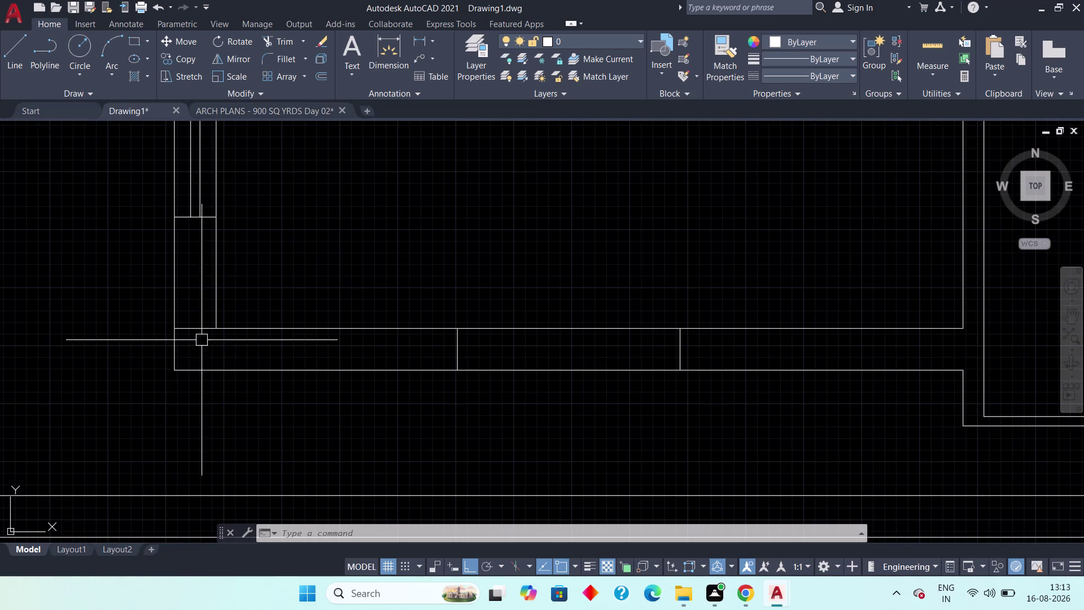
click(186, 328)
click(174, 329)
click(222, 330)
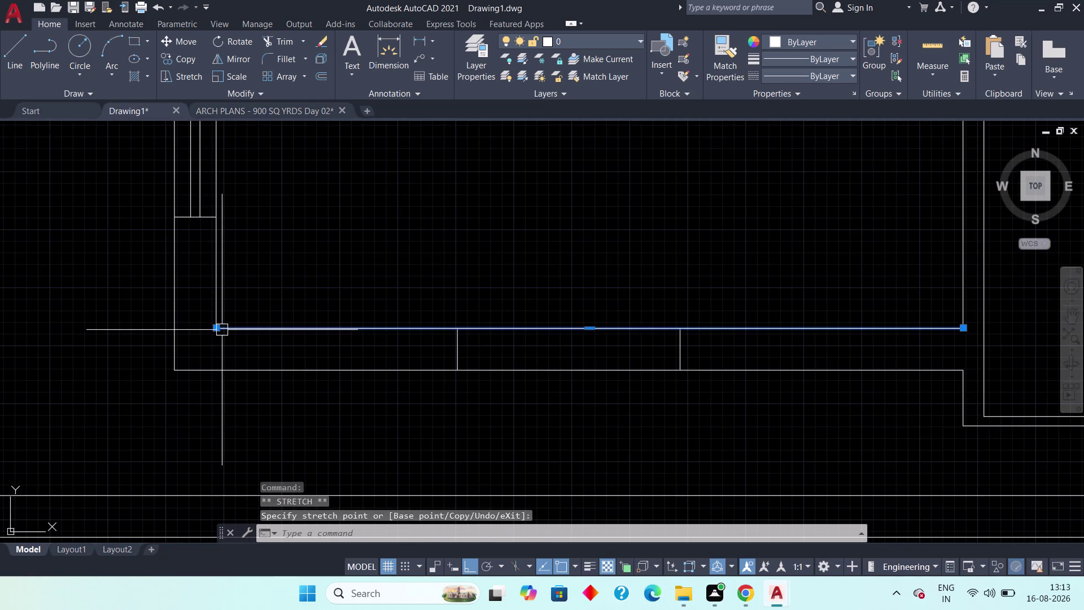
key(Escape)
scroll(down, 3)
middle_drag(360, 325, 262, 309)
scroll(down, 3)
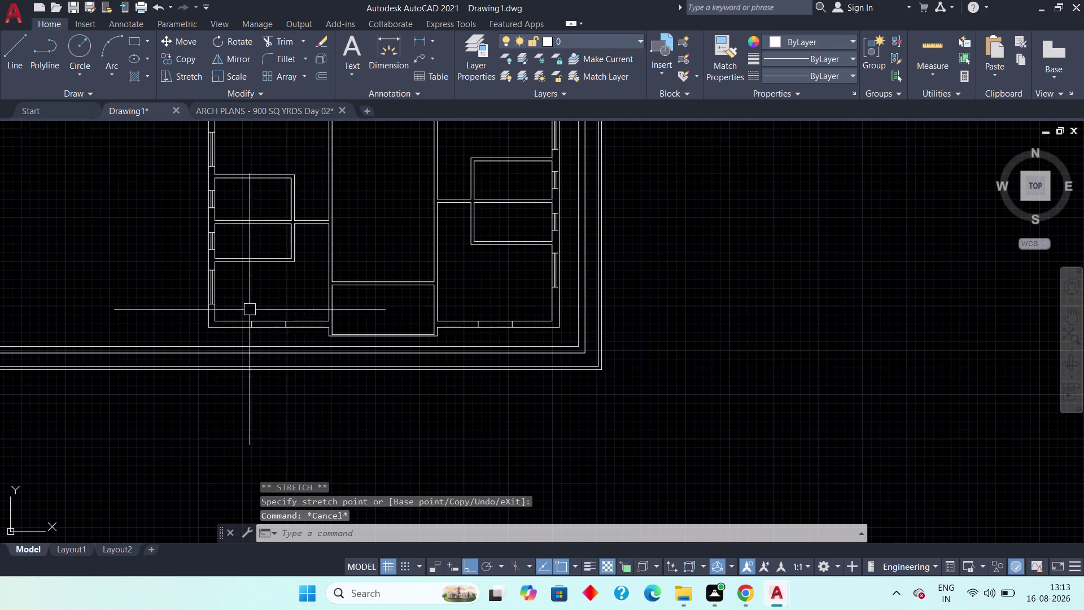
scroll(down, 3)
middle_drag(476, 286, 456, 404)
scroll(down, 3)
middle_drag(436, 293, 441, 409)
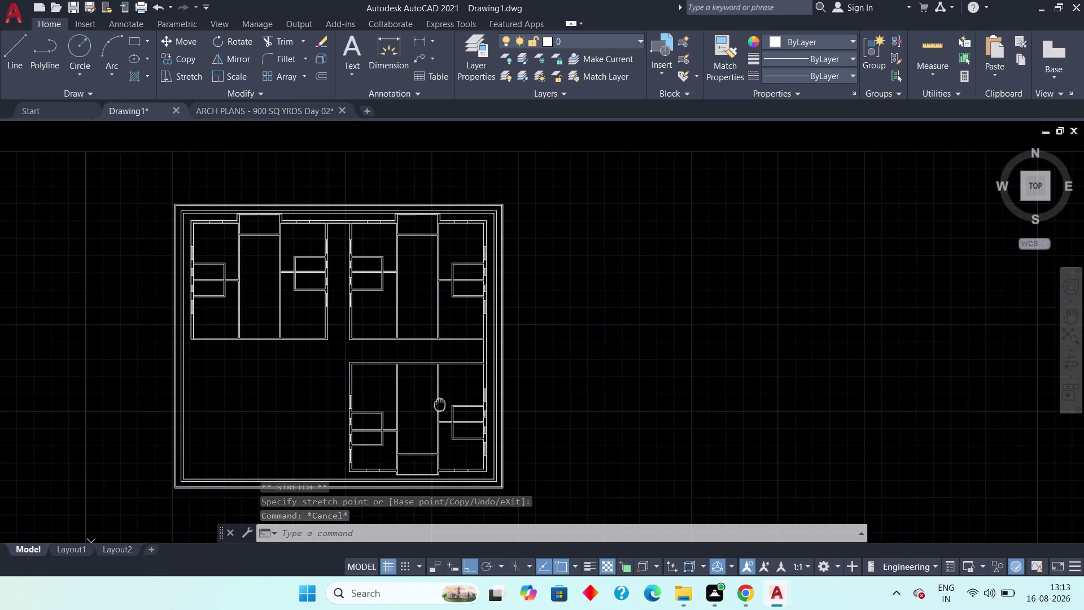
middle_drag(440, 409, 441, 413)
scroll(up, 3)
middle_drag(483, 258, 602, 291)
scroll(down, 3)
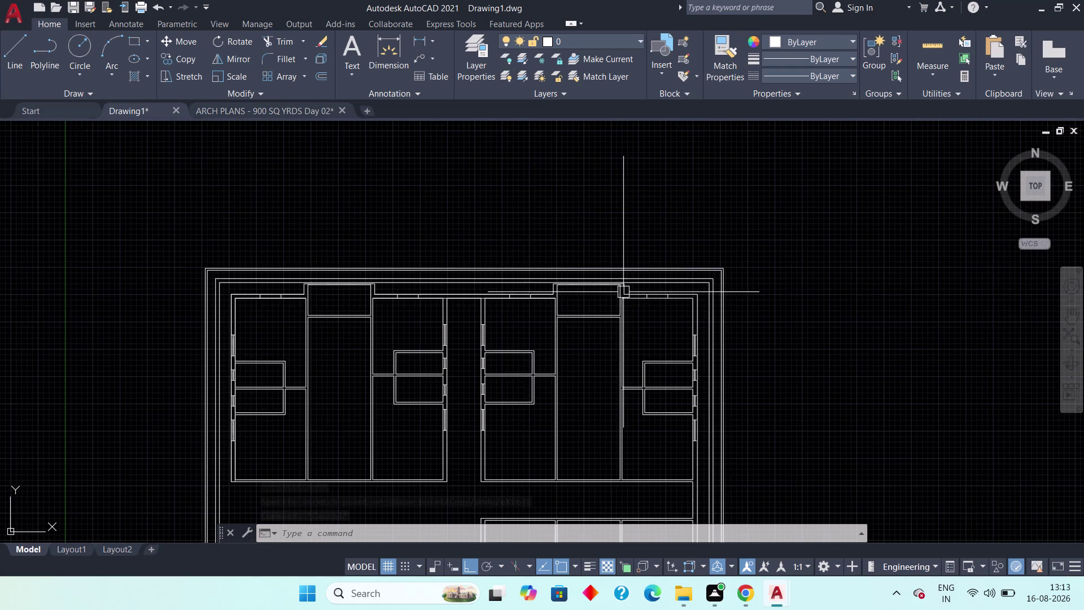
scroll(up, 3)
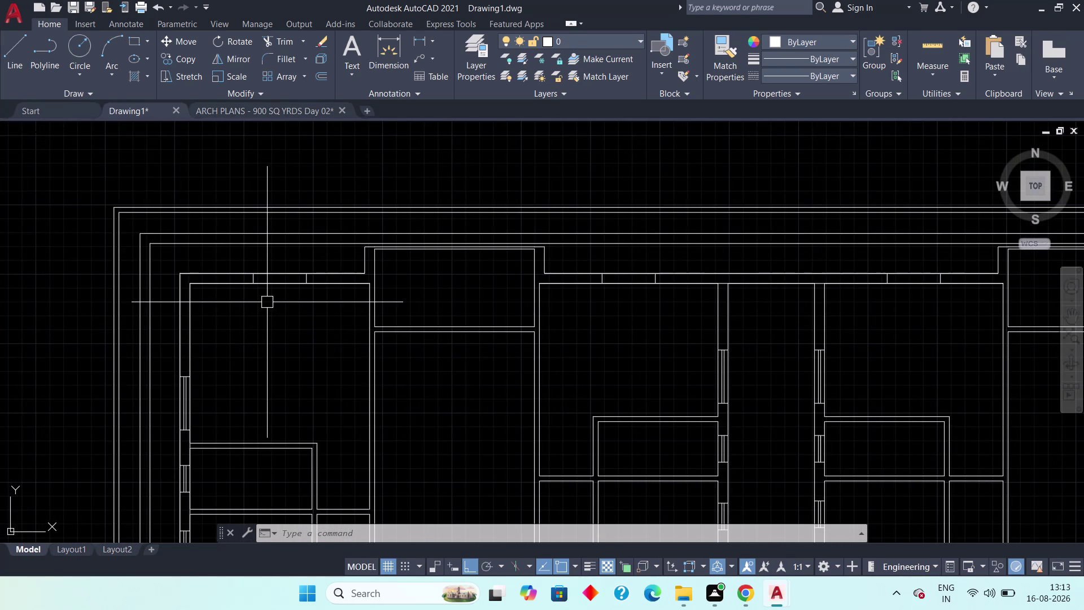
scroll(down, 3)
middle_drag(375, 374, 321, 144)
scroll(up, 3)
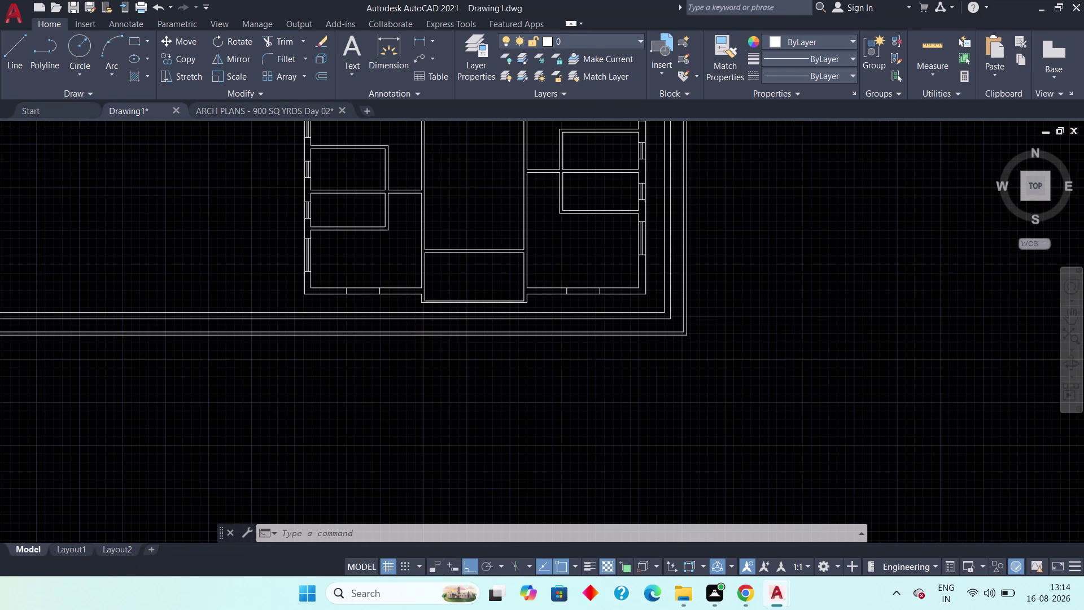
scroll(down, 3)
middle_drag(354, 295, 366, 382)
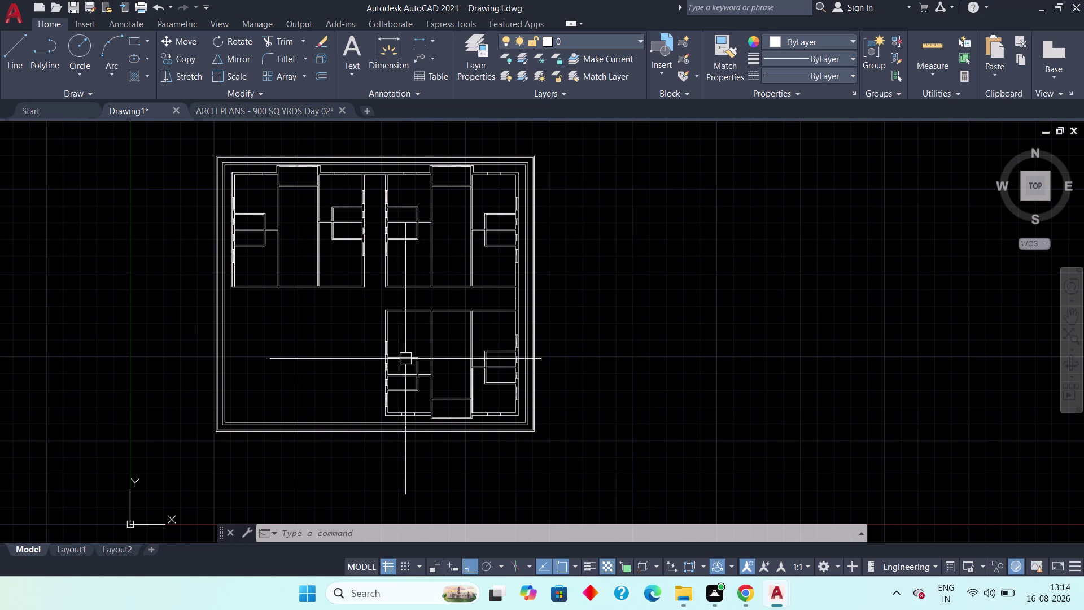
middle_drag(354, 344, 395, 394)
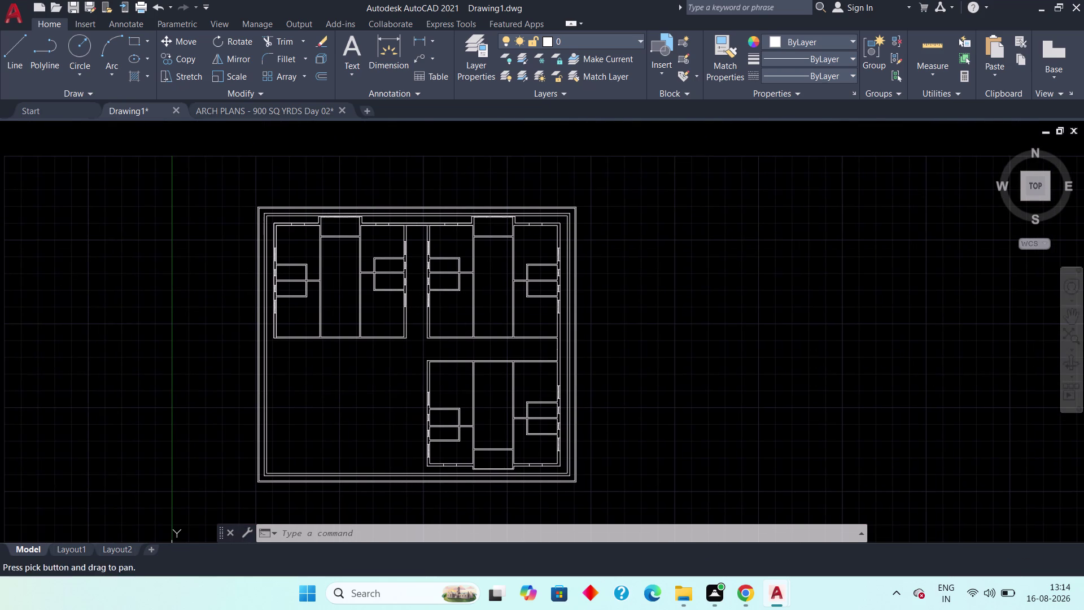